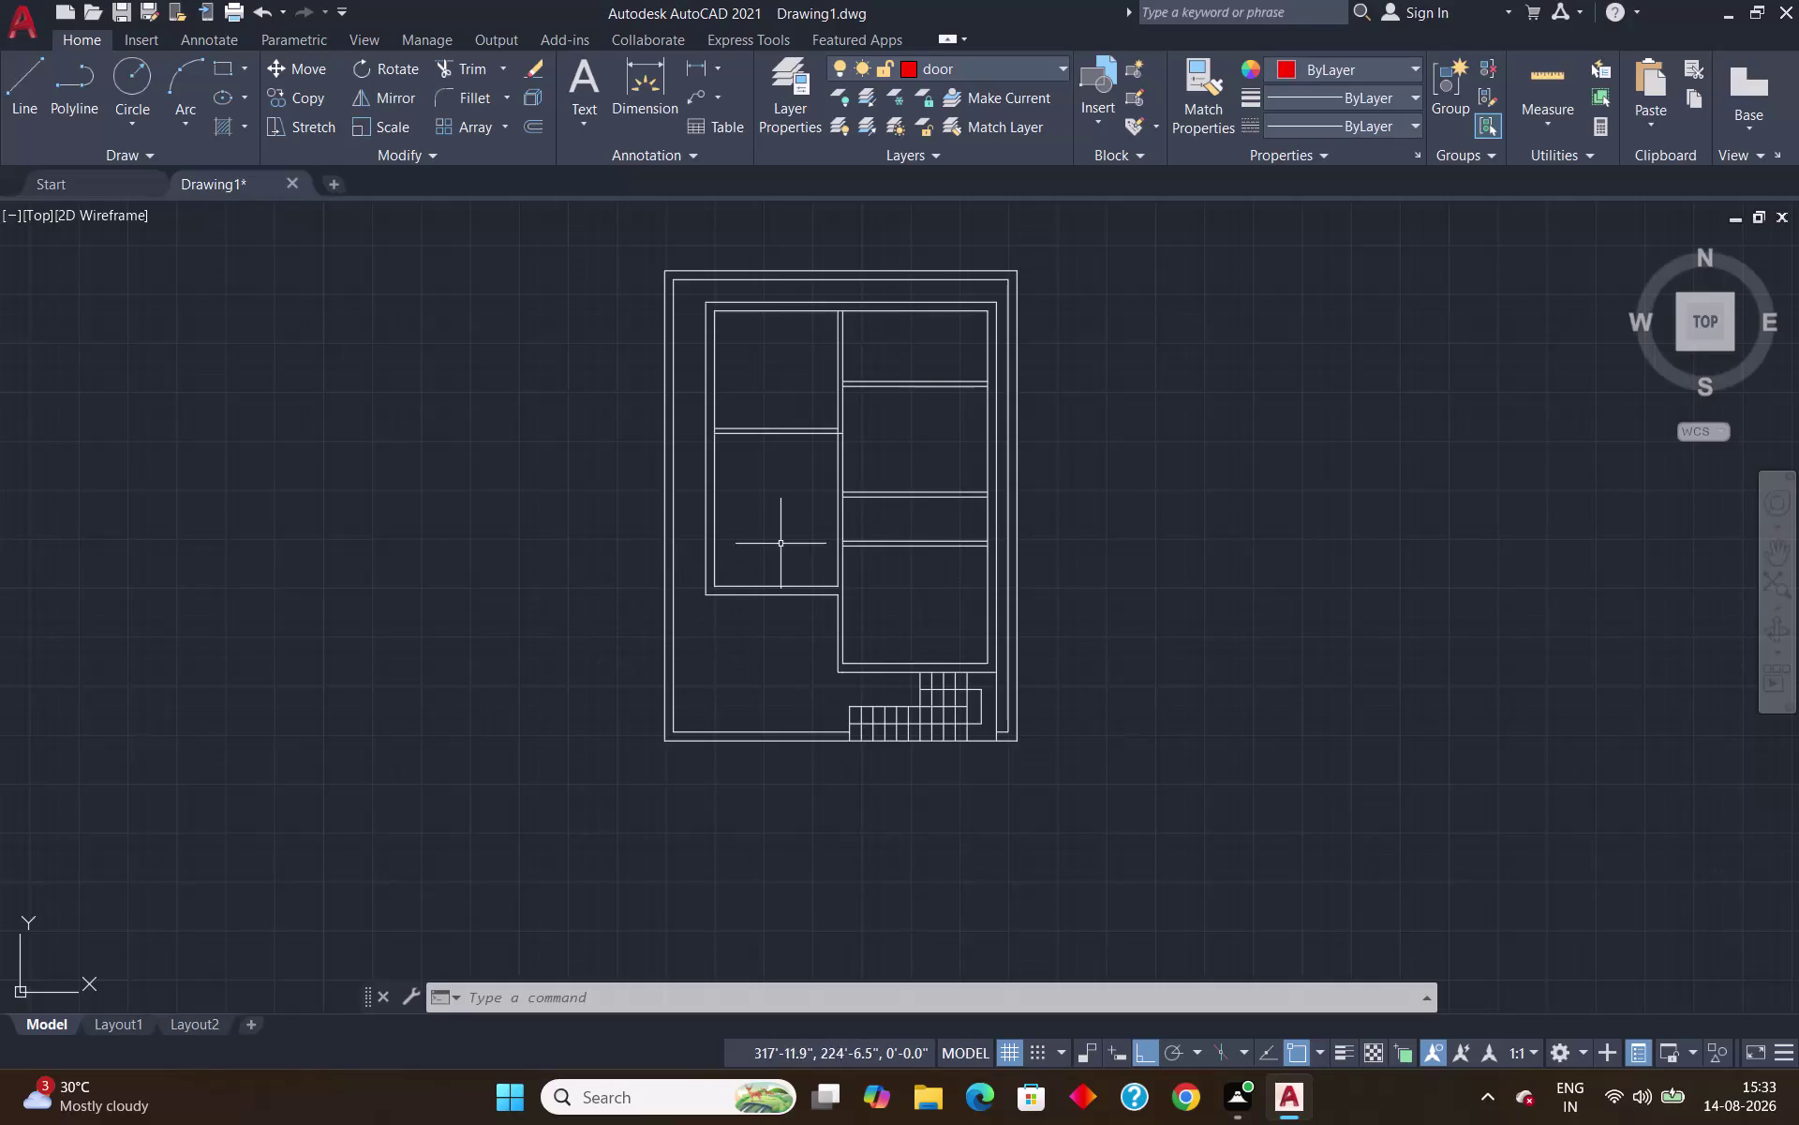
Pan the plan, cancel the mistyped DC command, and open Tool Palettes with TP.
middle_drag(792, 528, 849, 754)
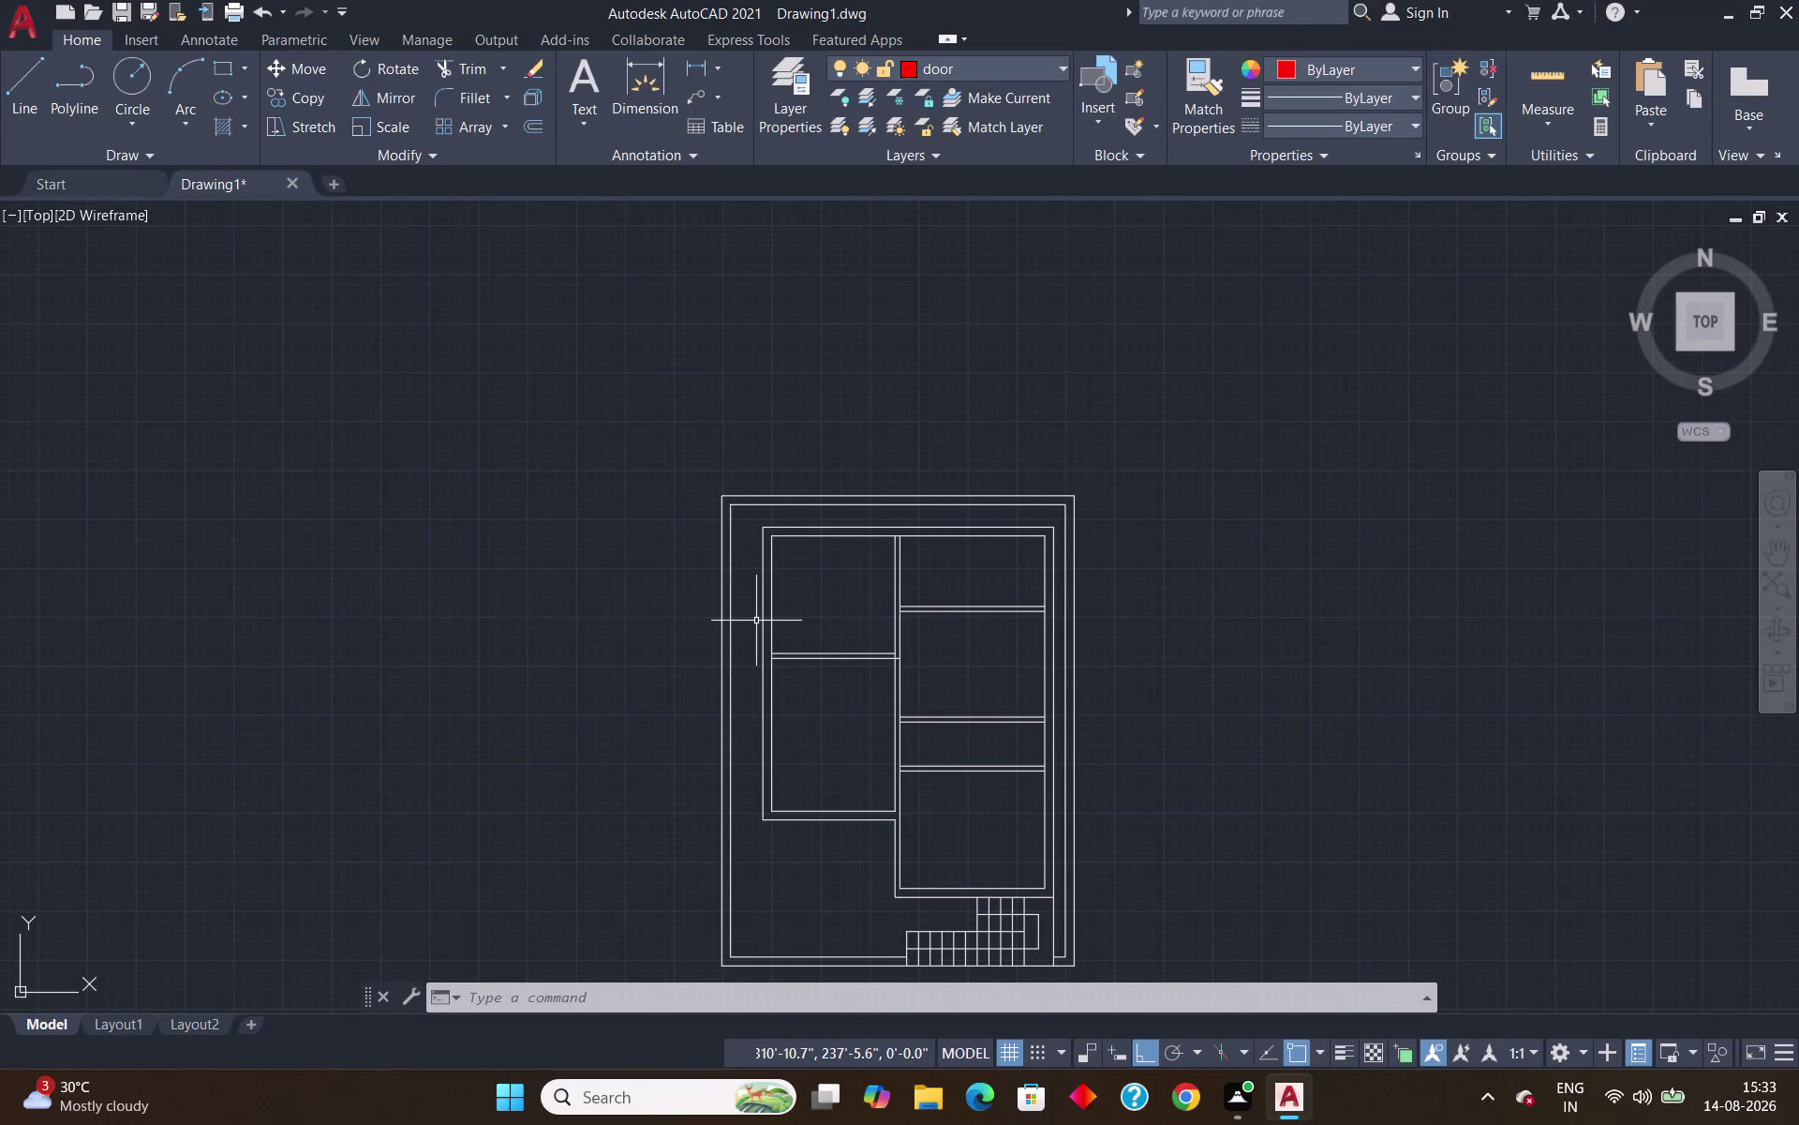
text(dc)
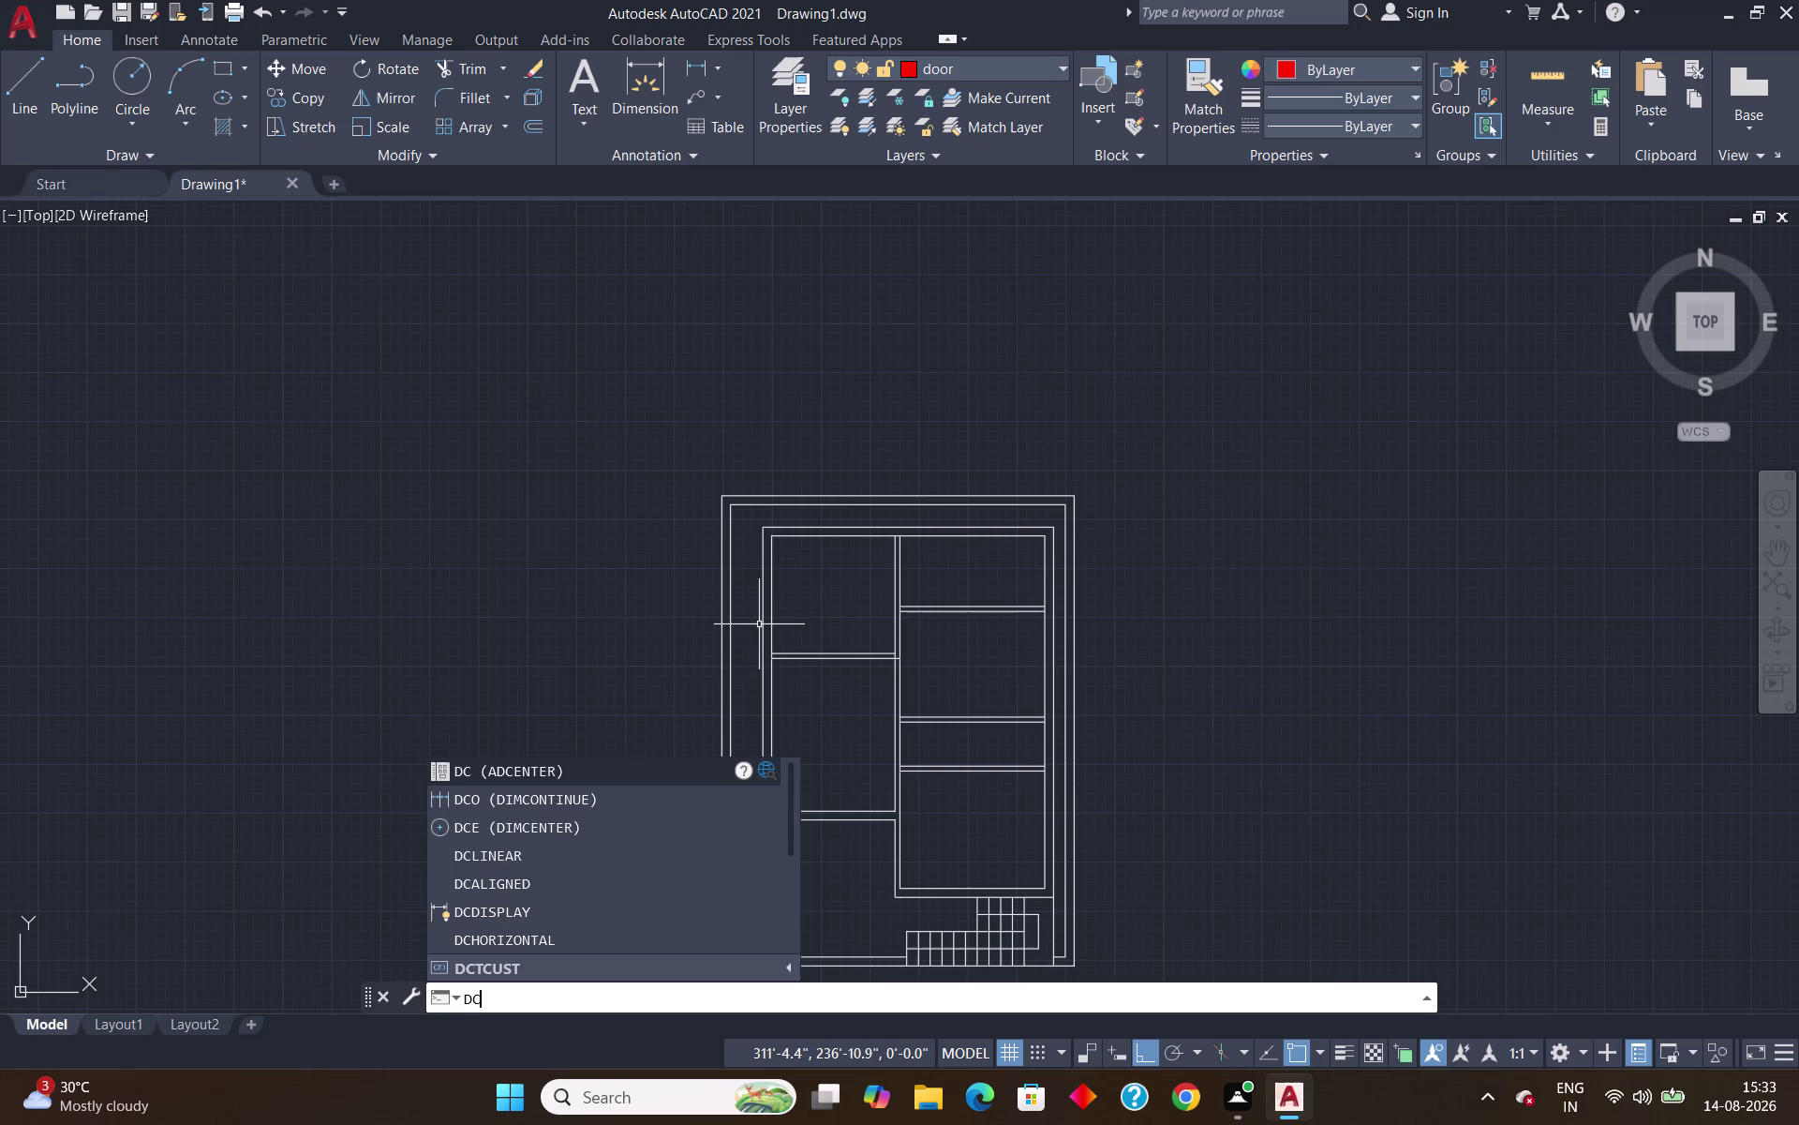
key(Escape)
key(Escape)
key(t)
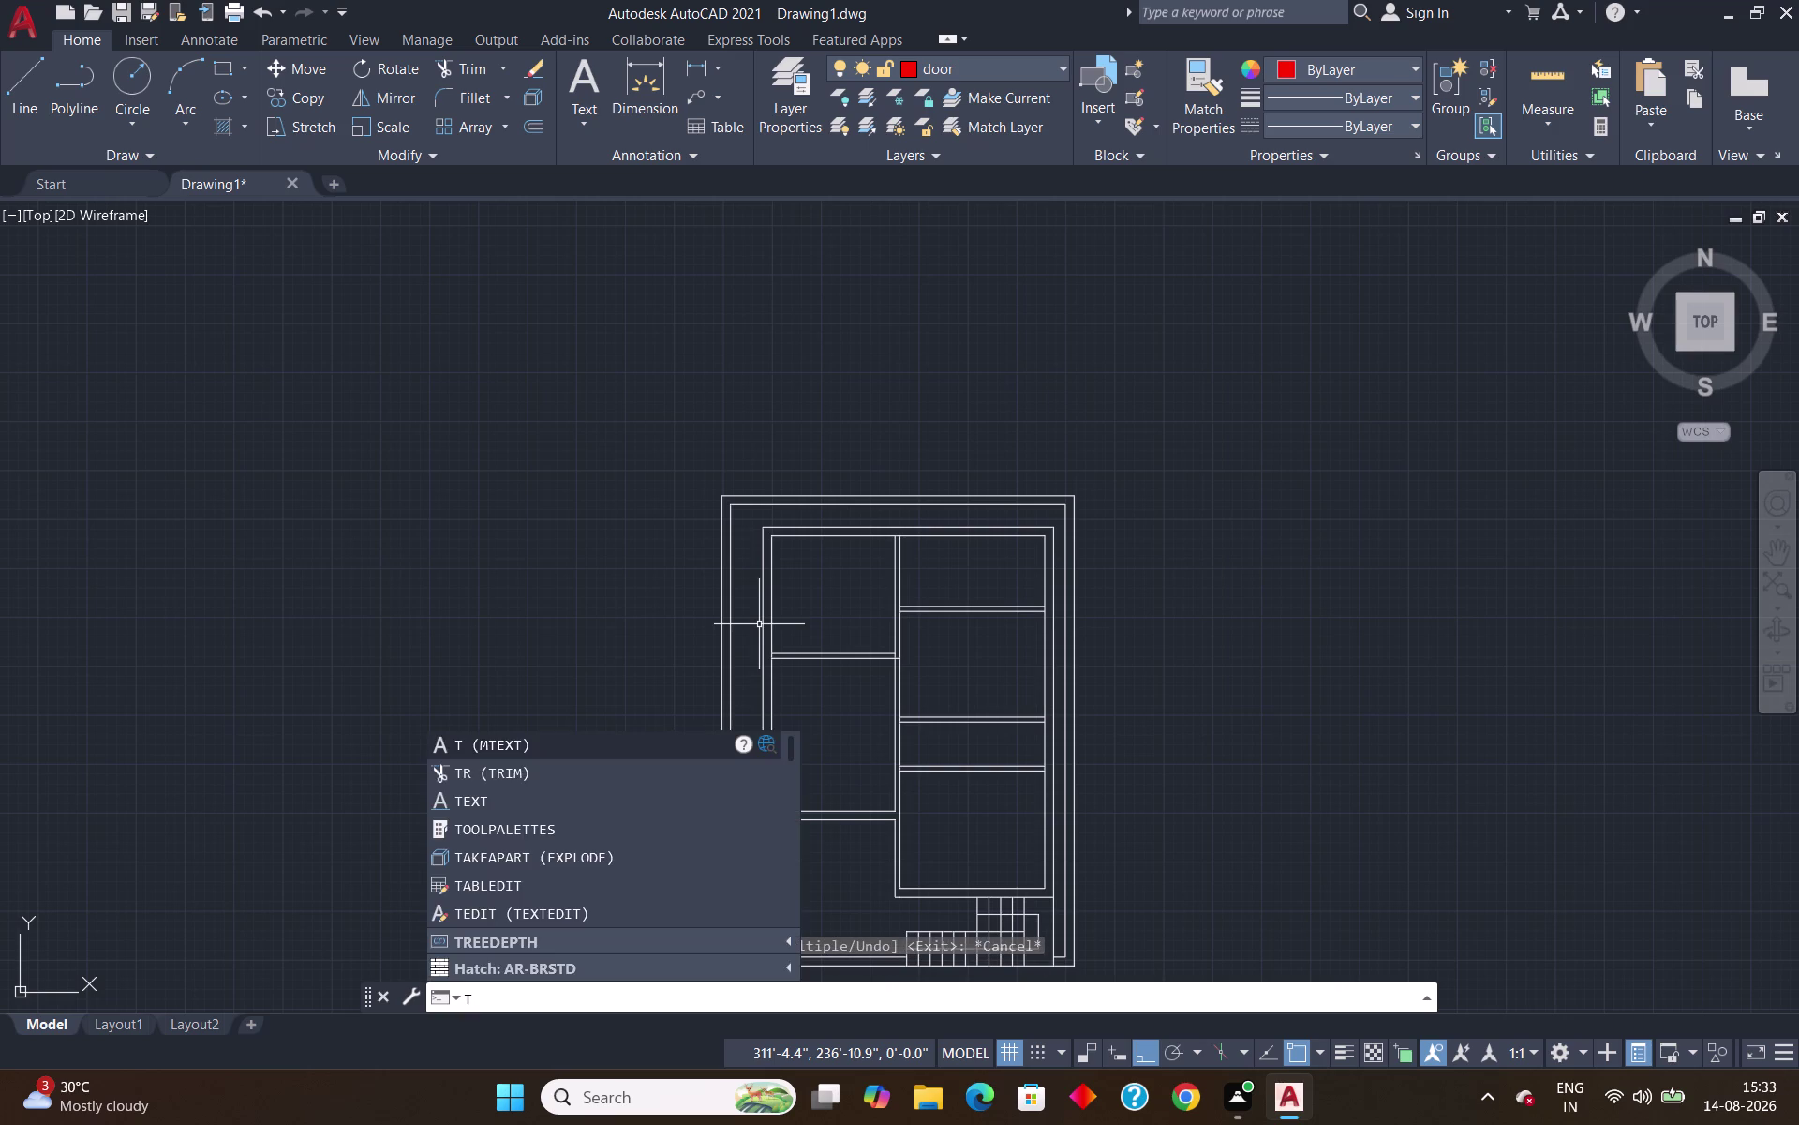
key(p)
key(Return)
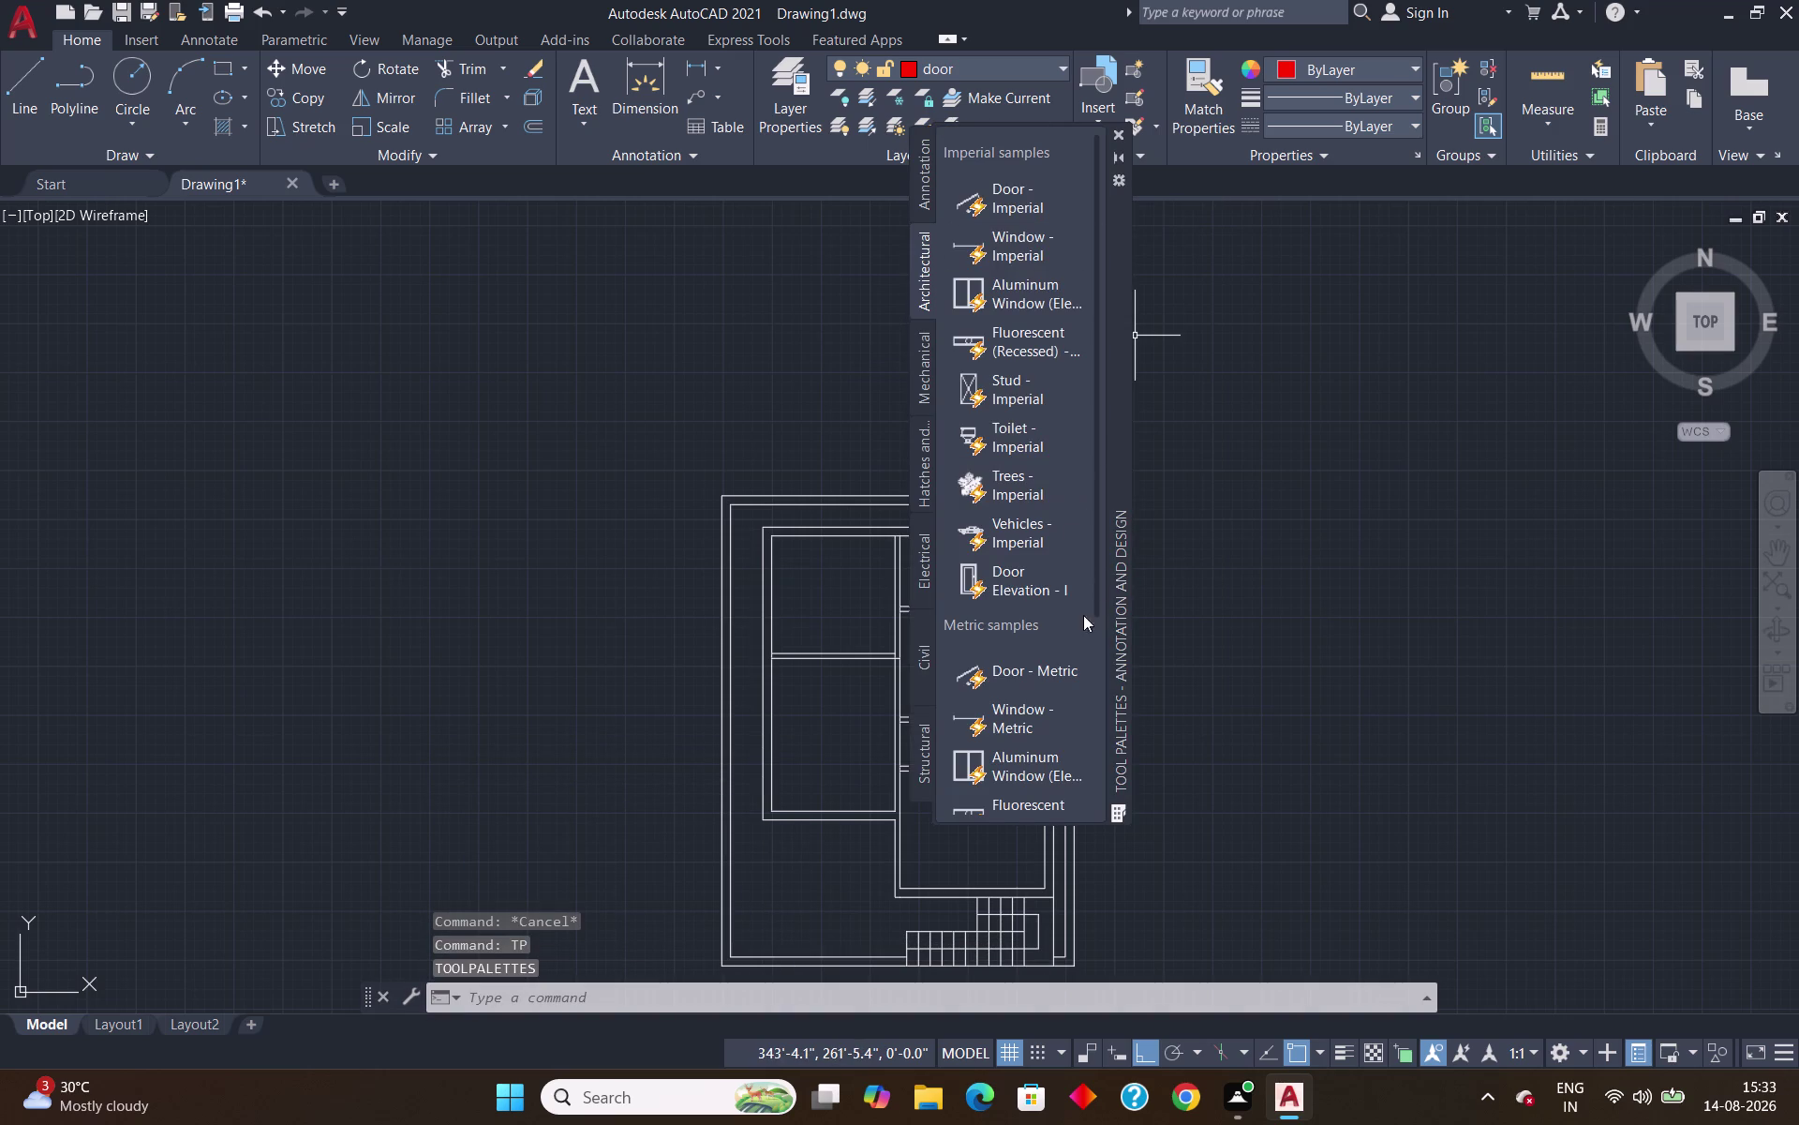
Insert the Door - Metric block from the Architectural palette beside the house plan.
click(1061, 675)
click(284, 449)
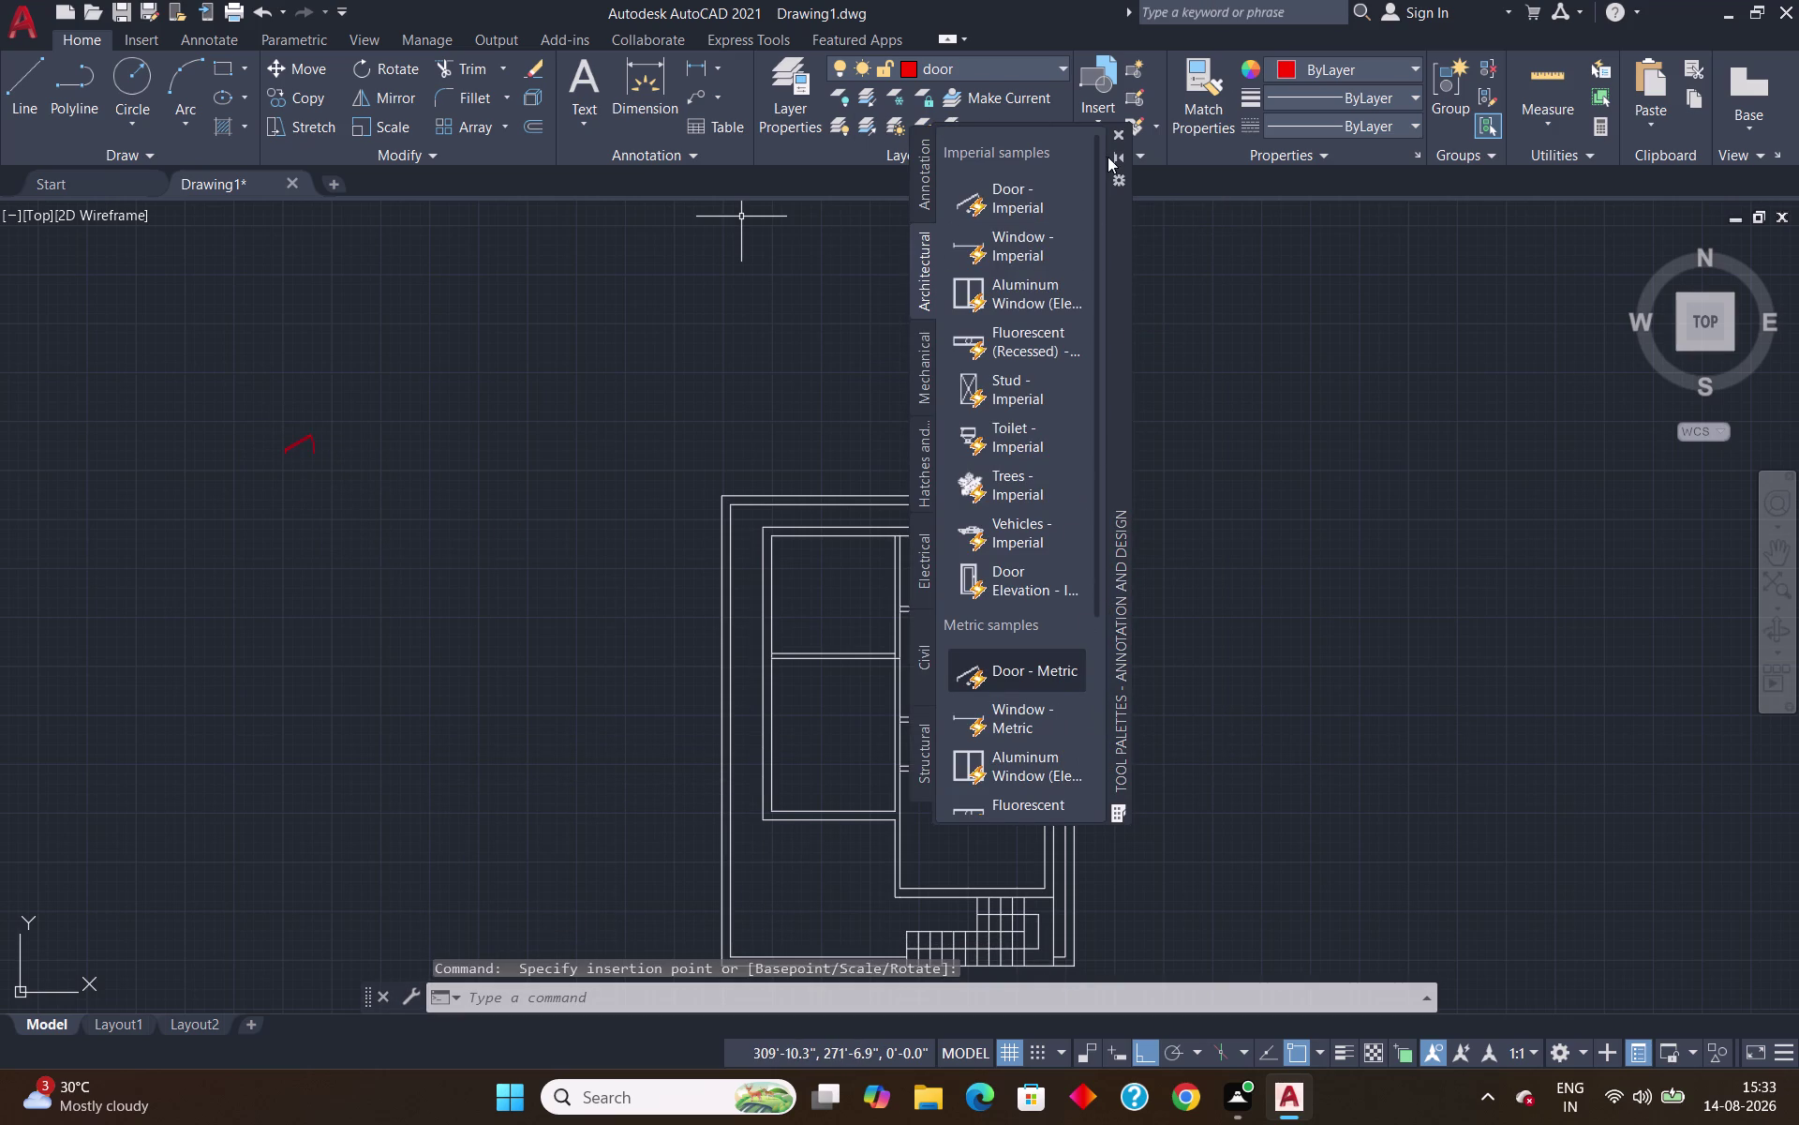
click(1120, 134)
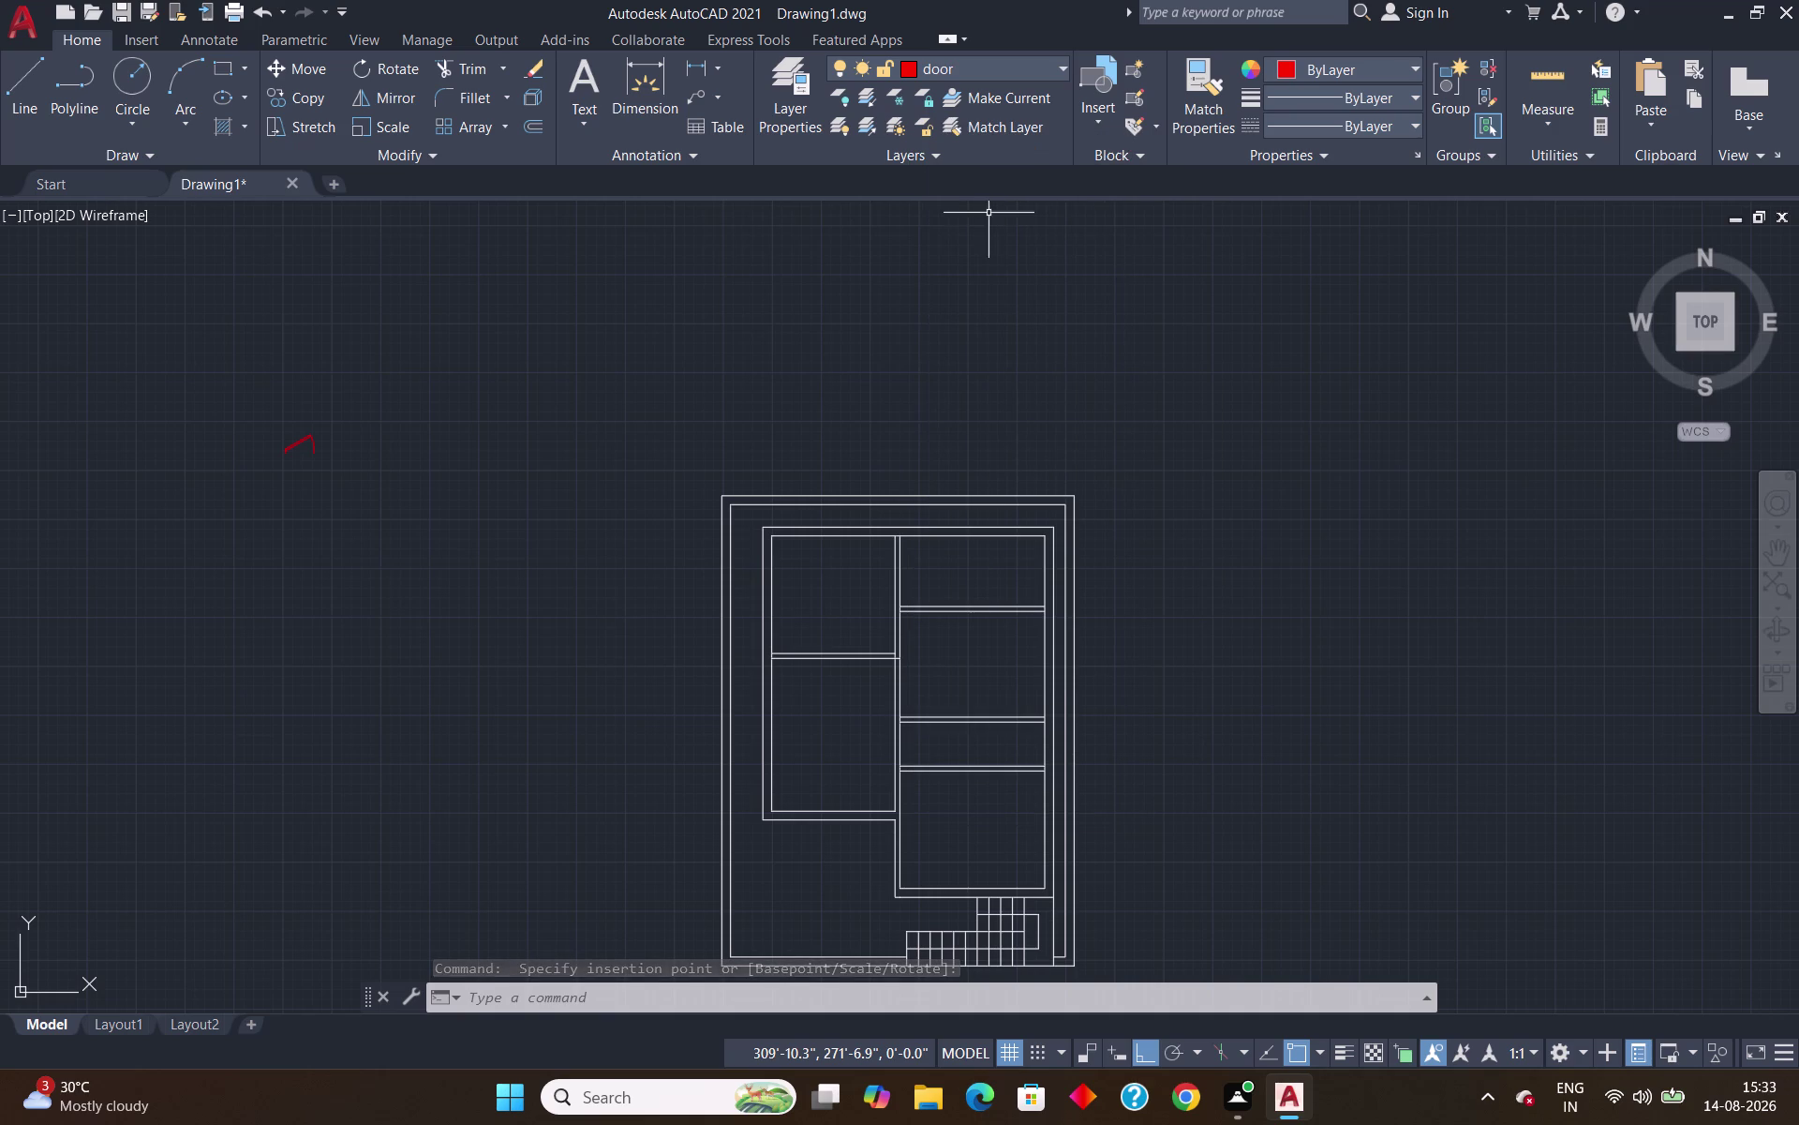
scroll(up, 3)
click(271, 477)
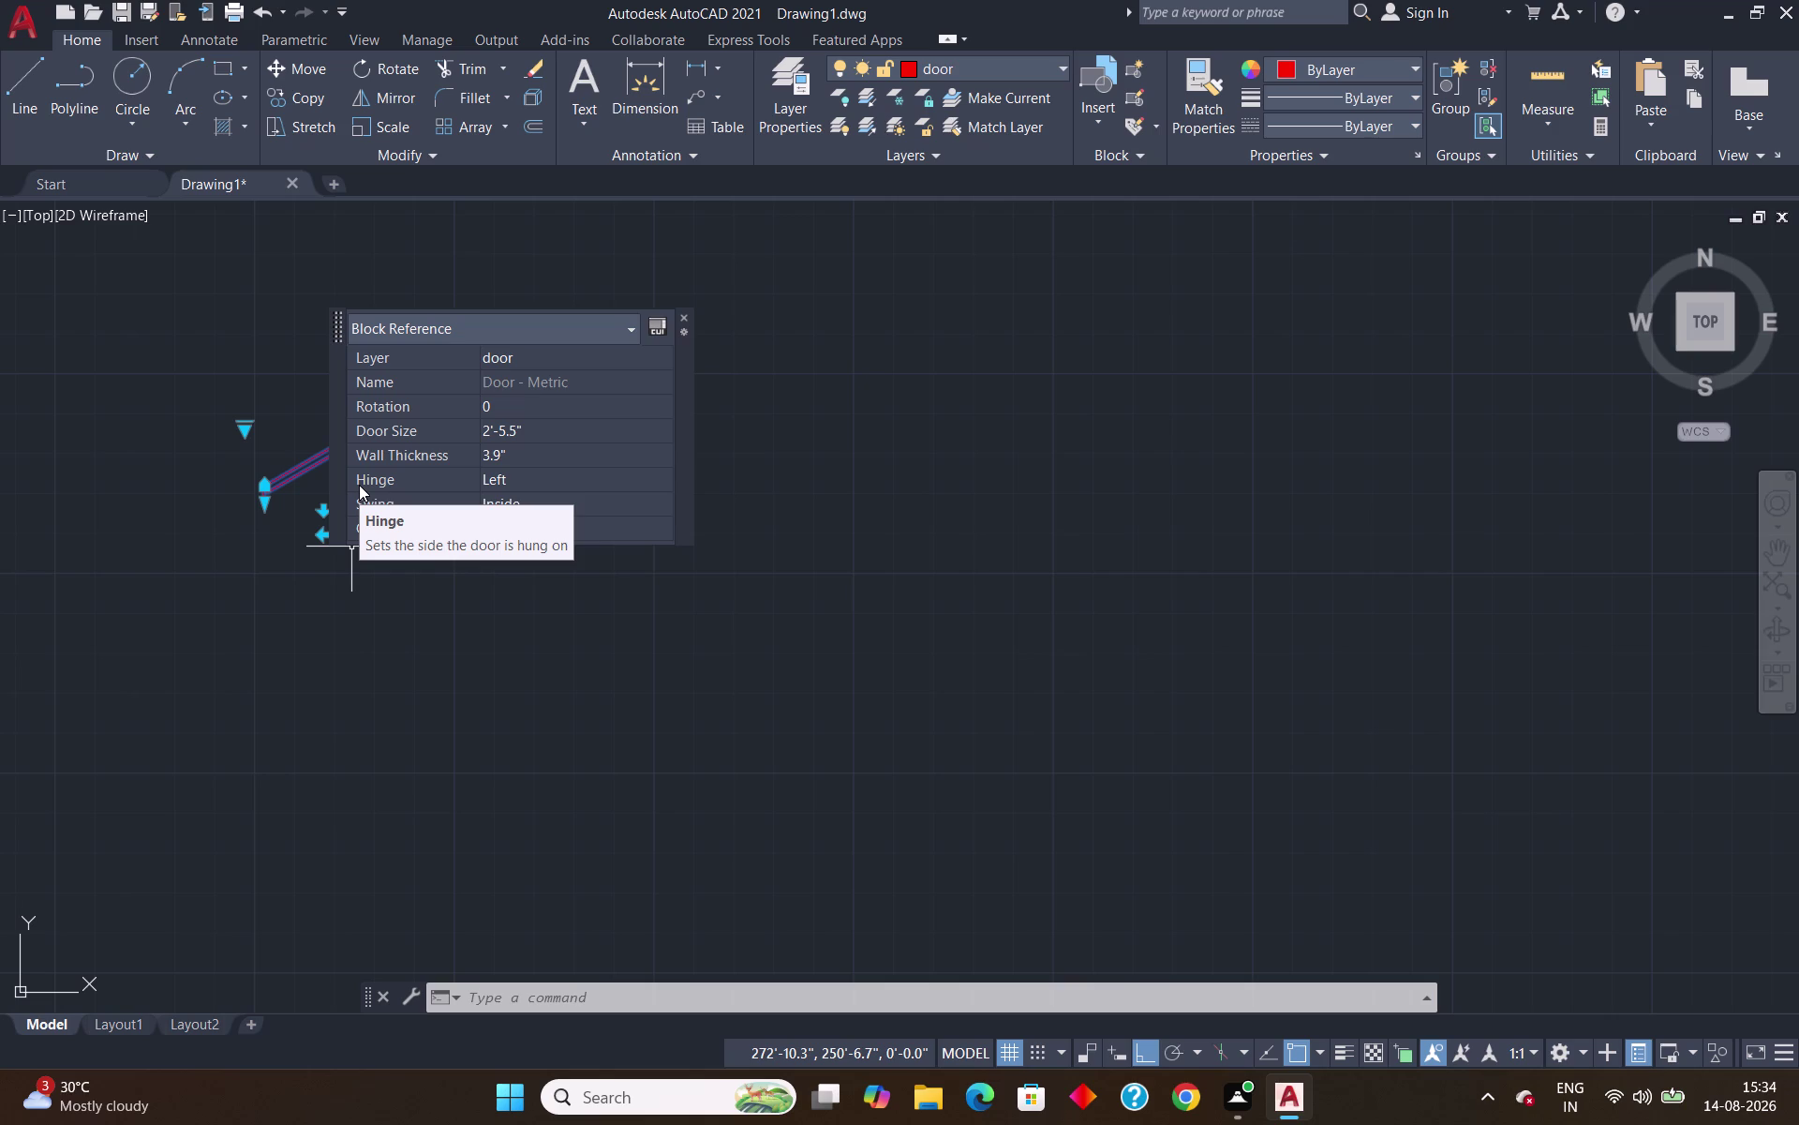
Set the door block's opening angle to 45° with its grip, then deselect it.
click(244, 428)
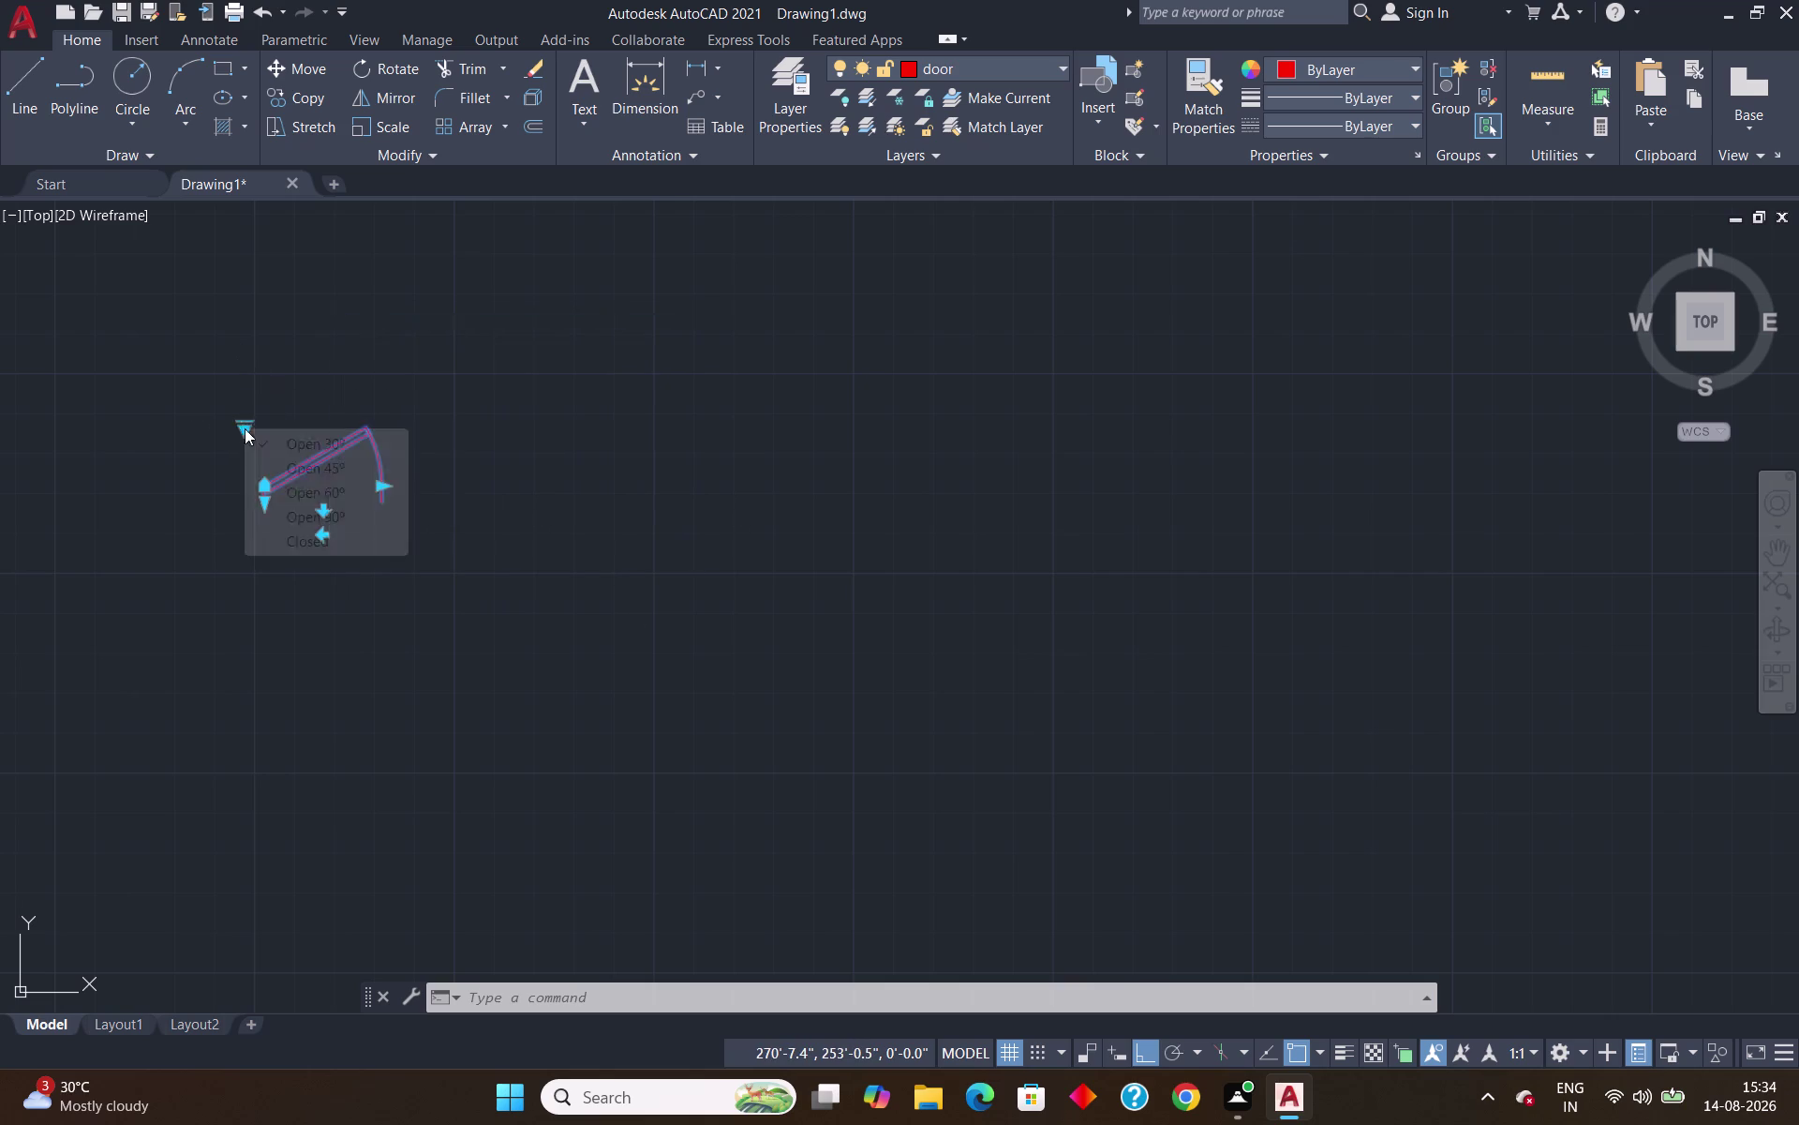
click(328, 469)
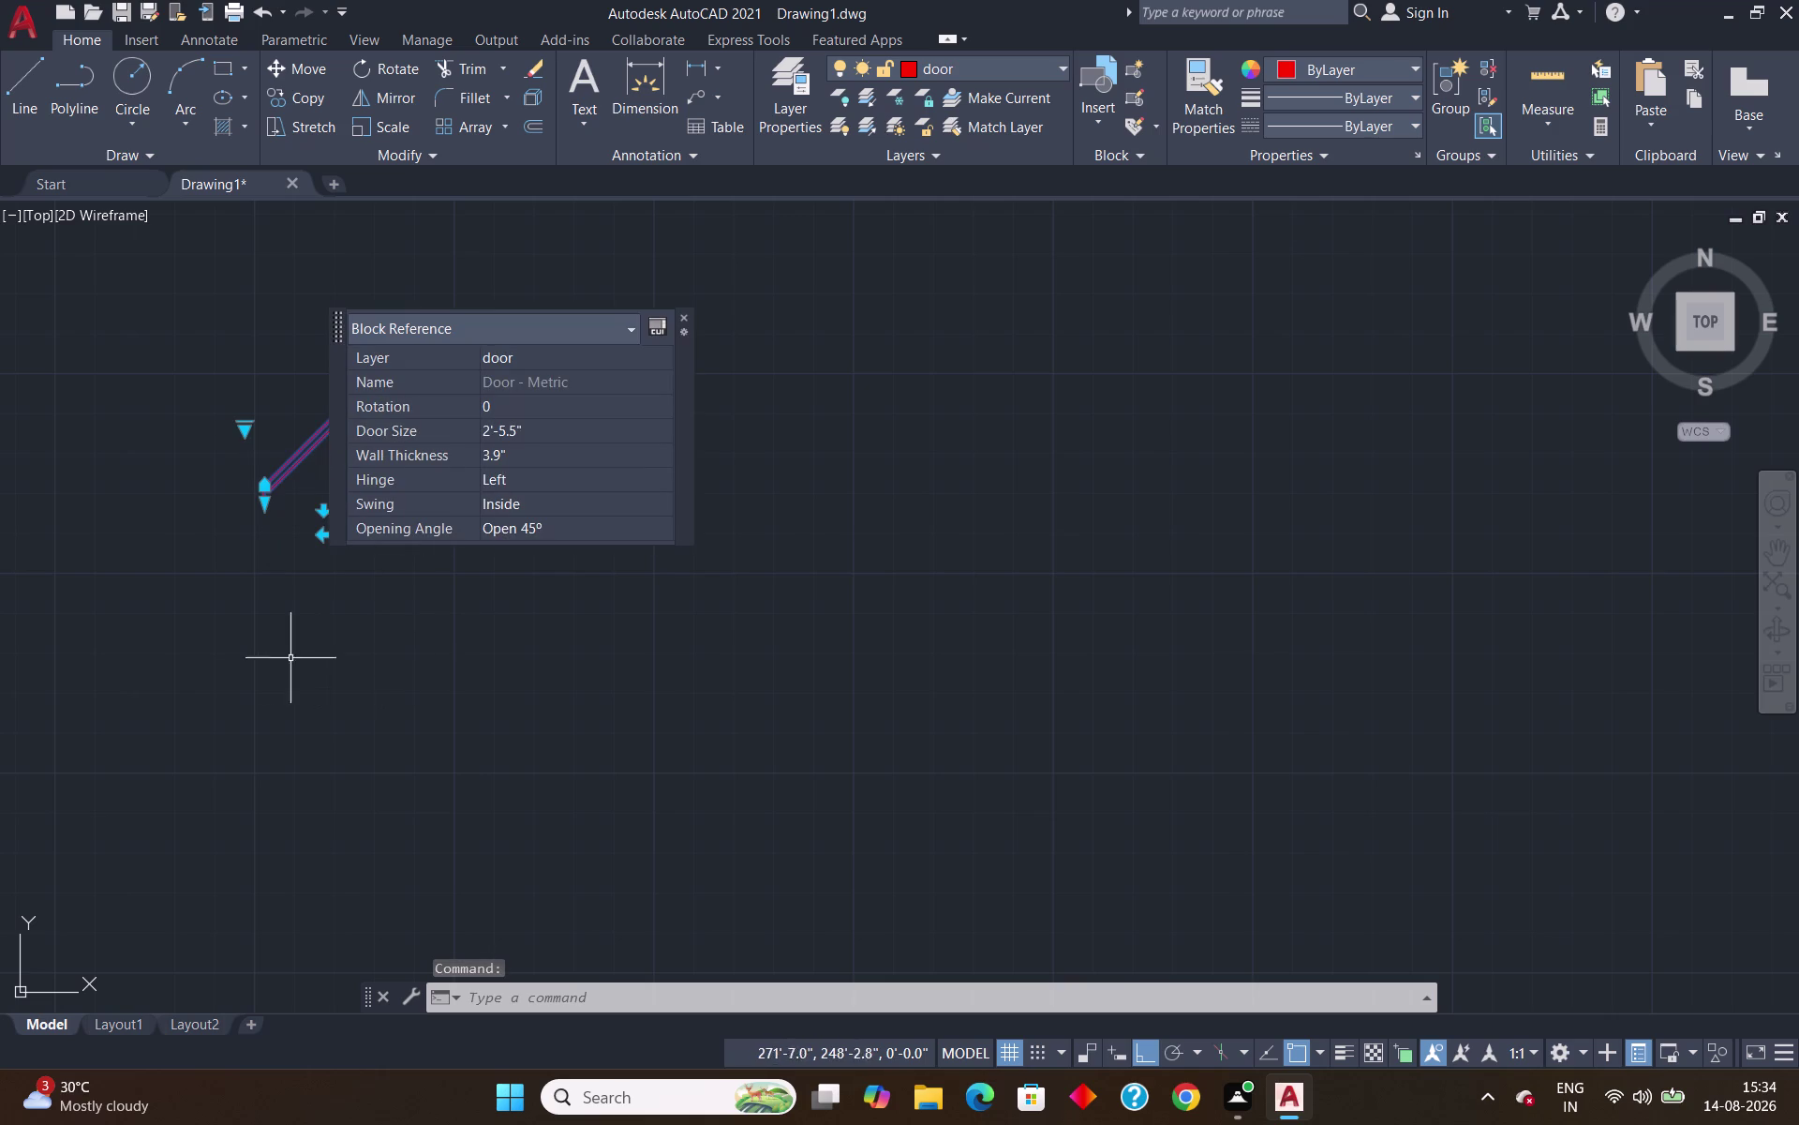
click(686, 314)
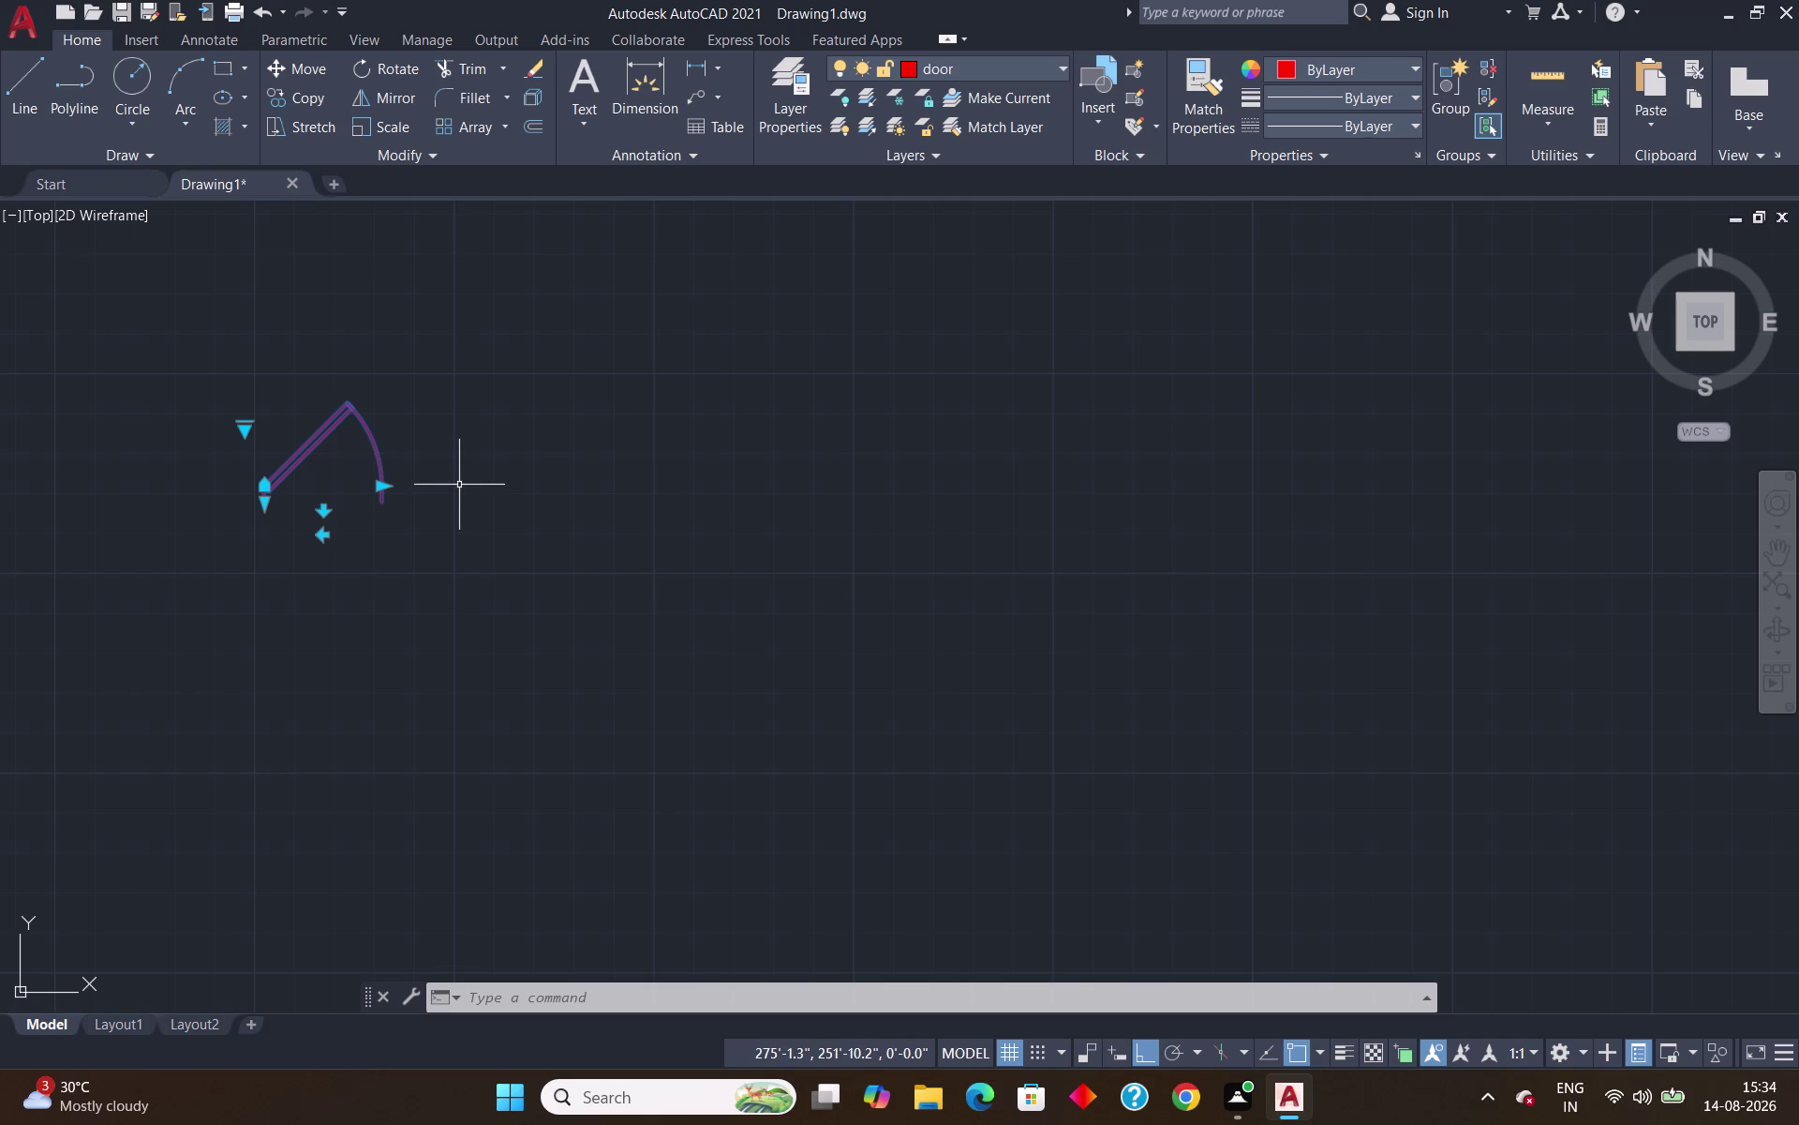
key(Escape)
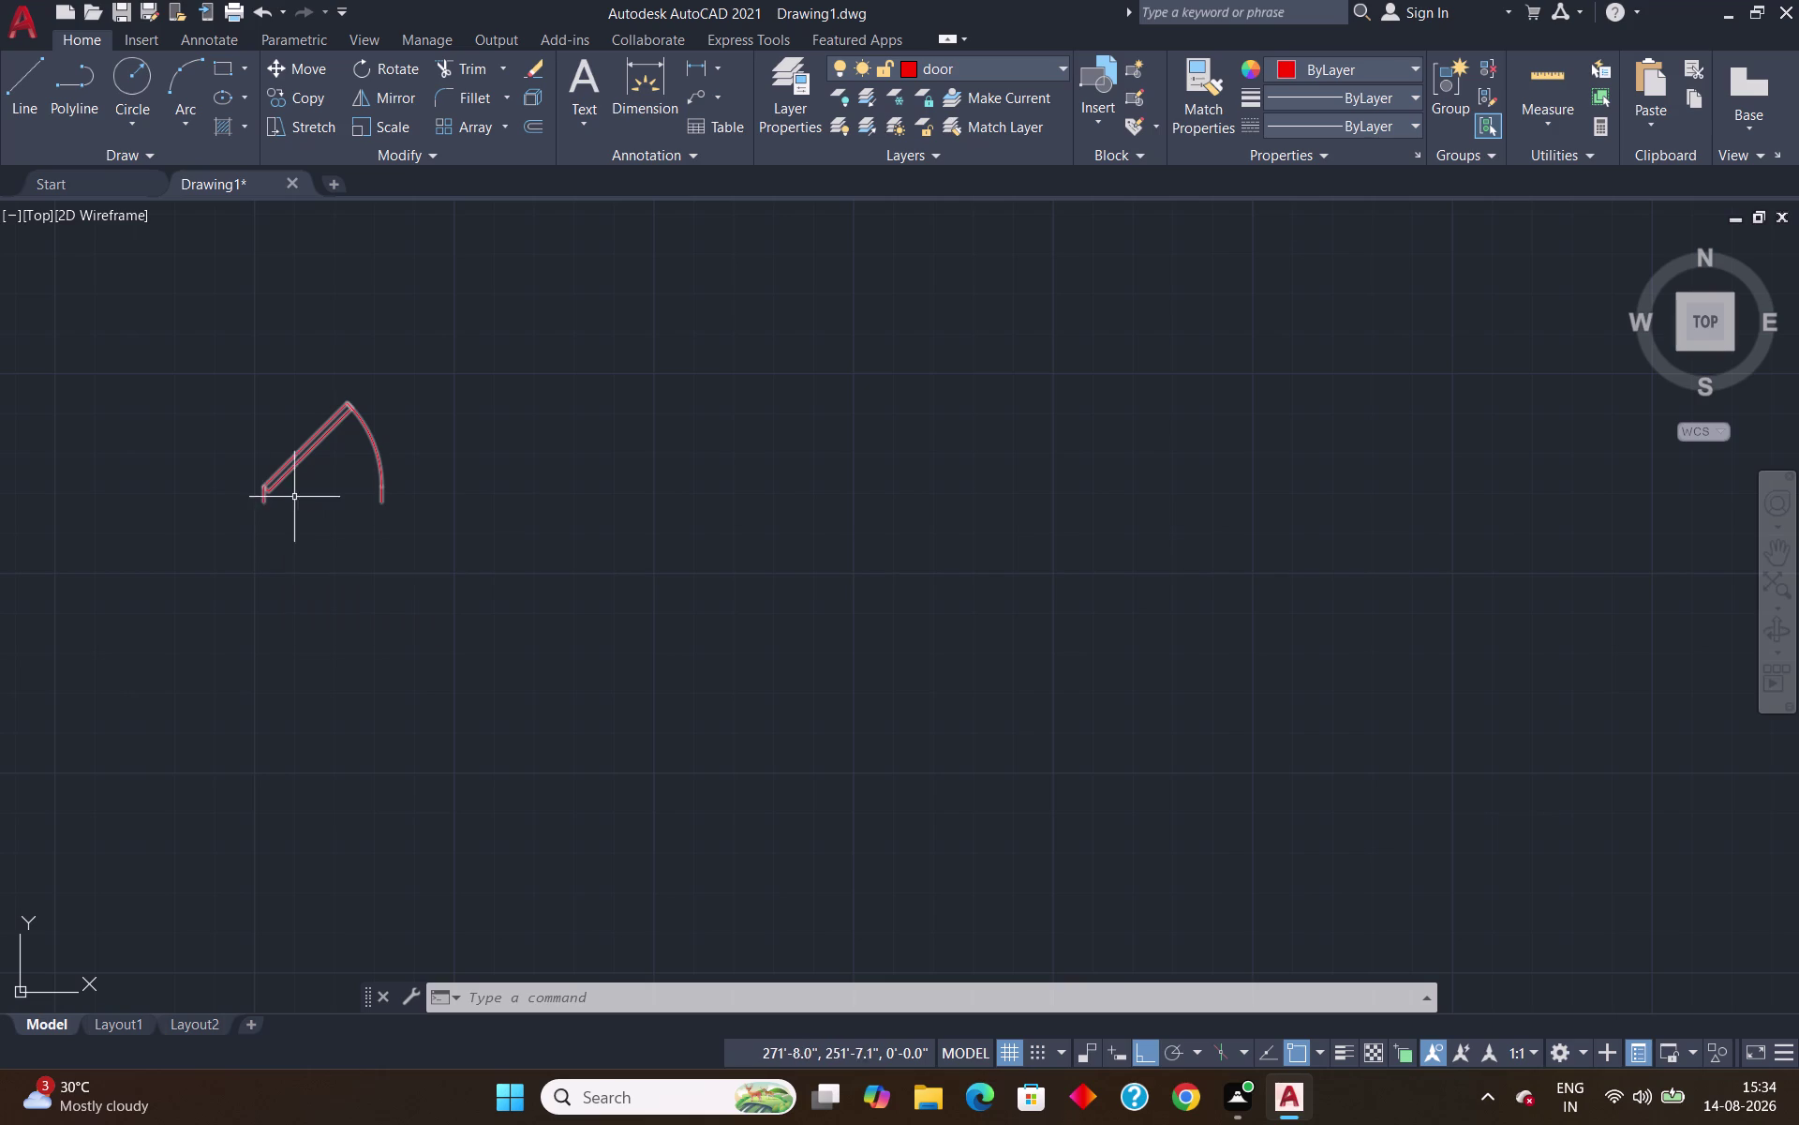
scroll(down, 3)
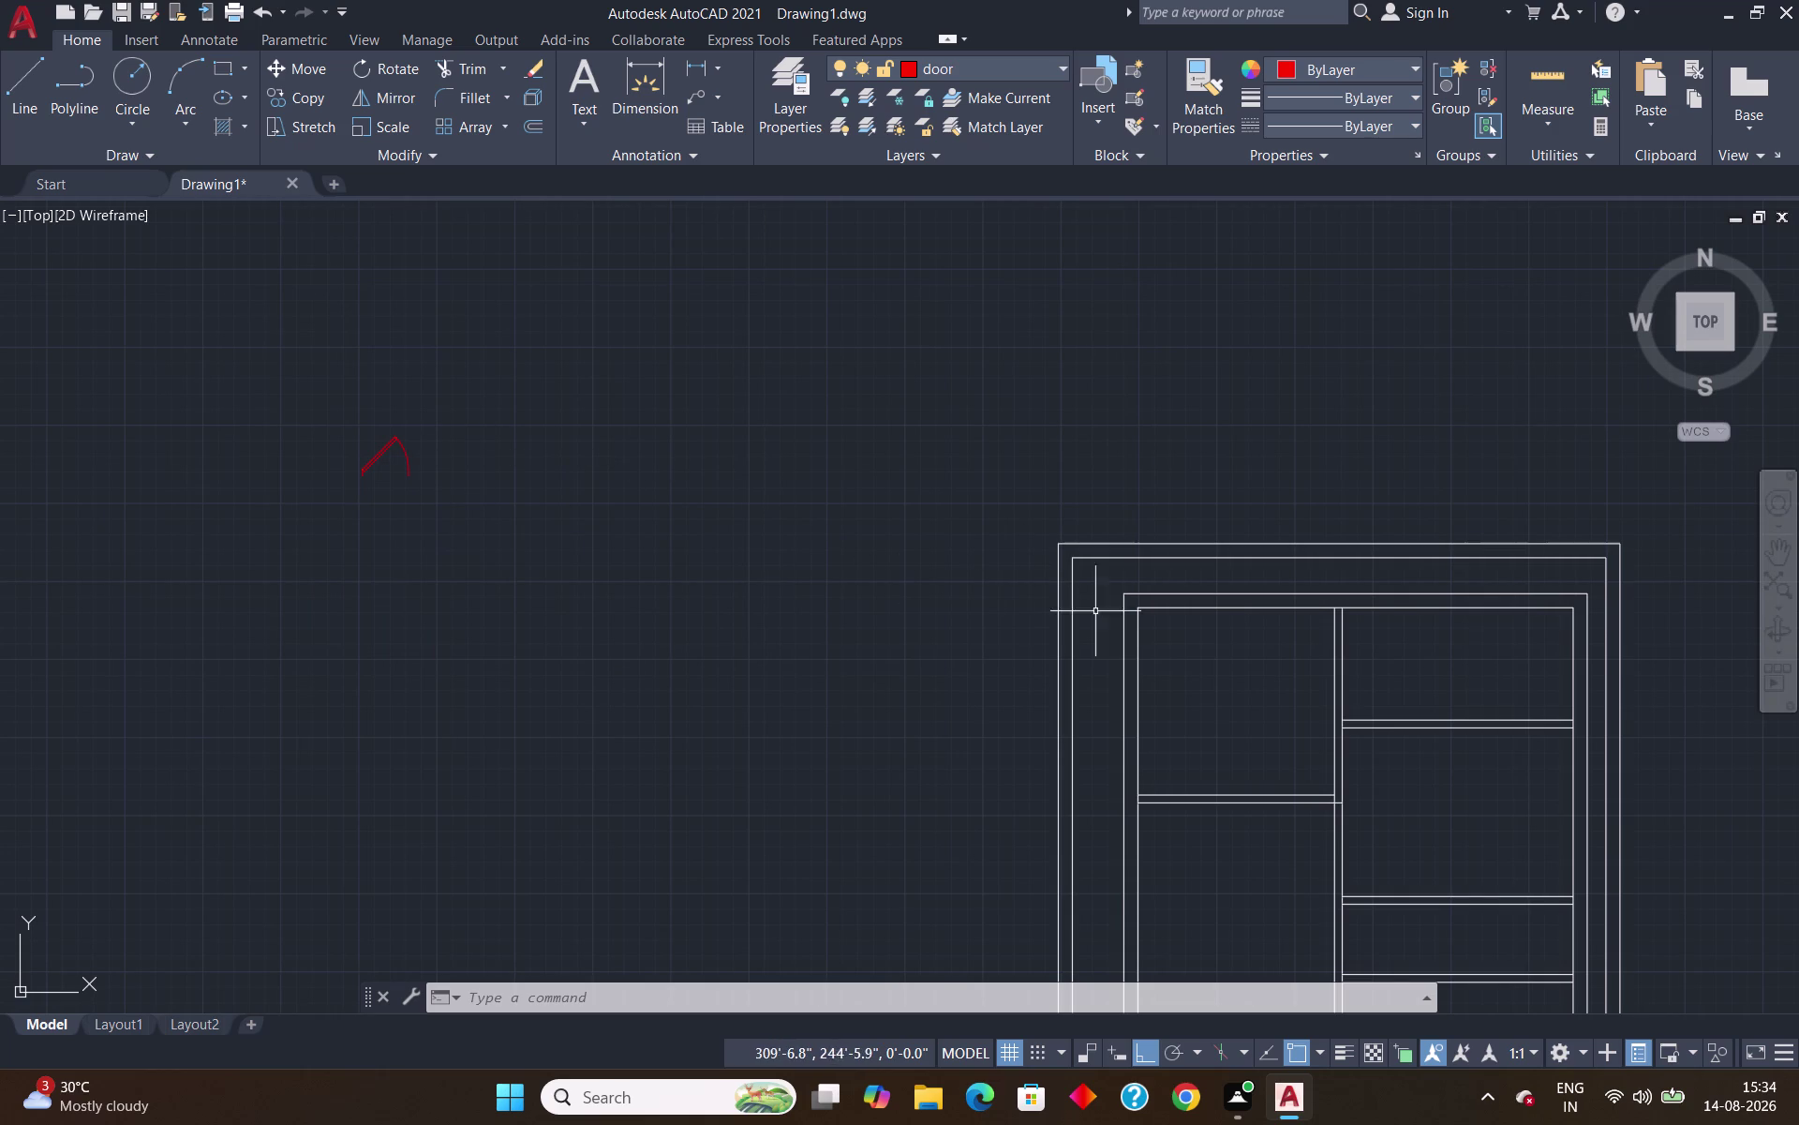
Zoom to the plan's top-left wall corner and try starting a line there.
scroll(down, 3)
middle_drag(1304, 628, 809, 650)
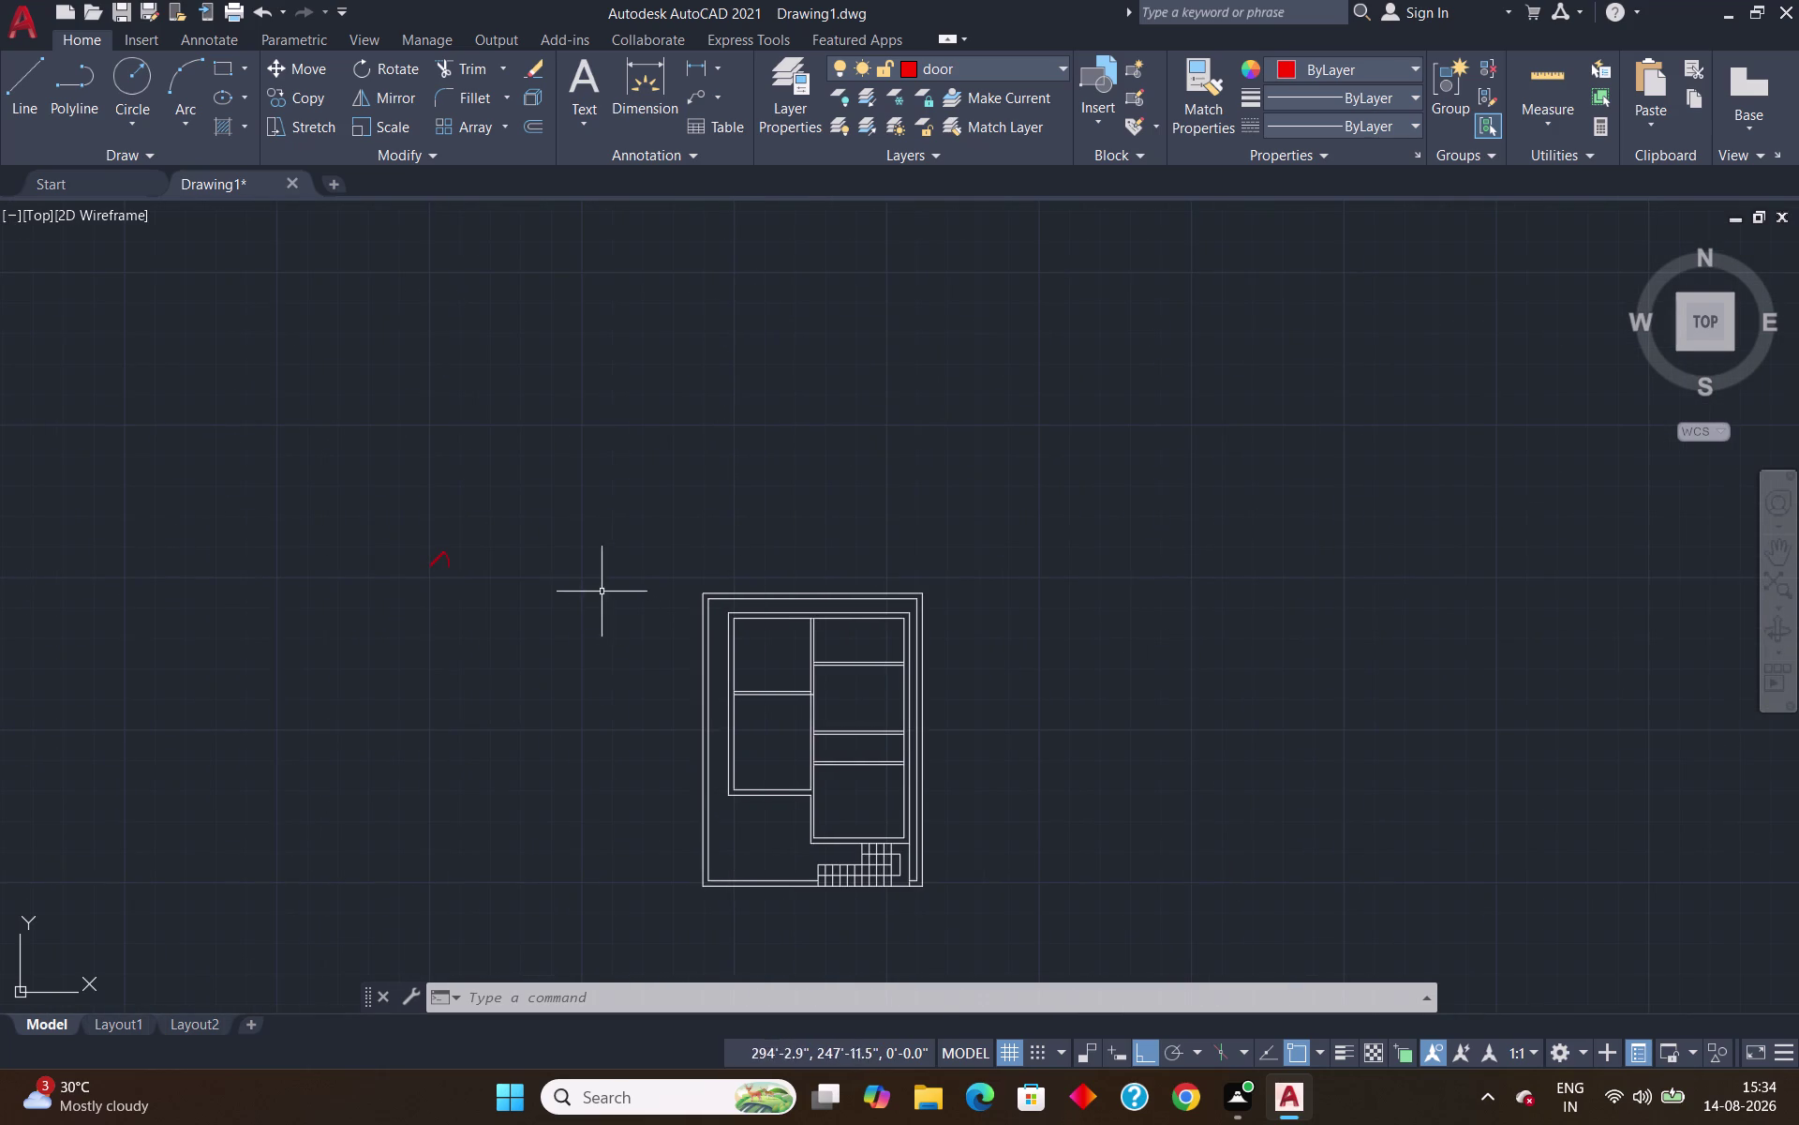
scroll(up, 3)
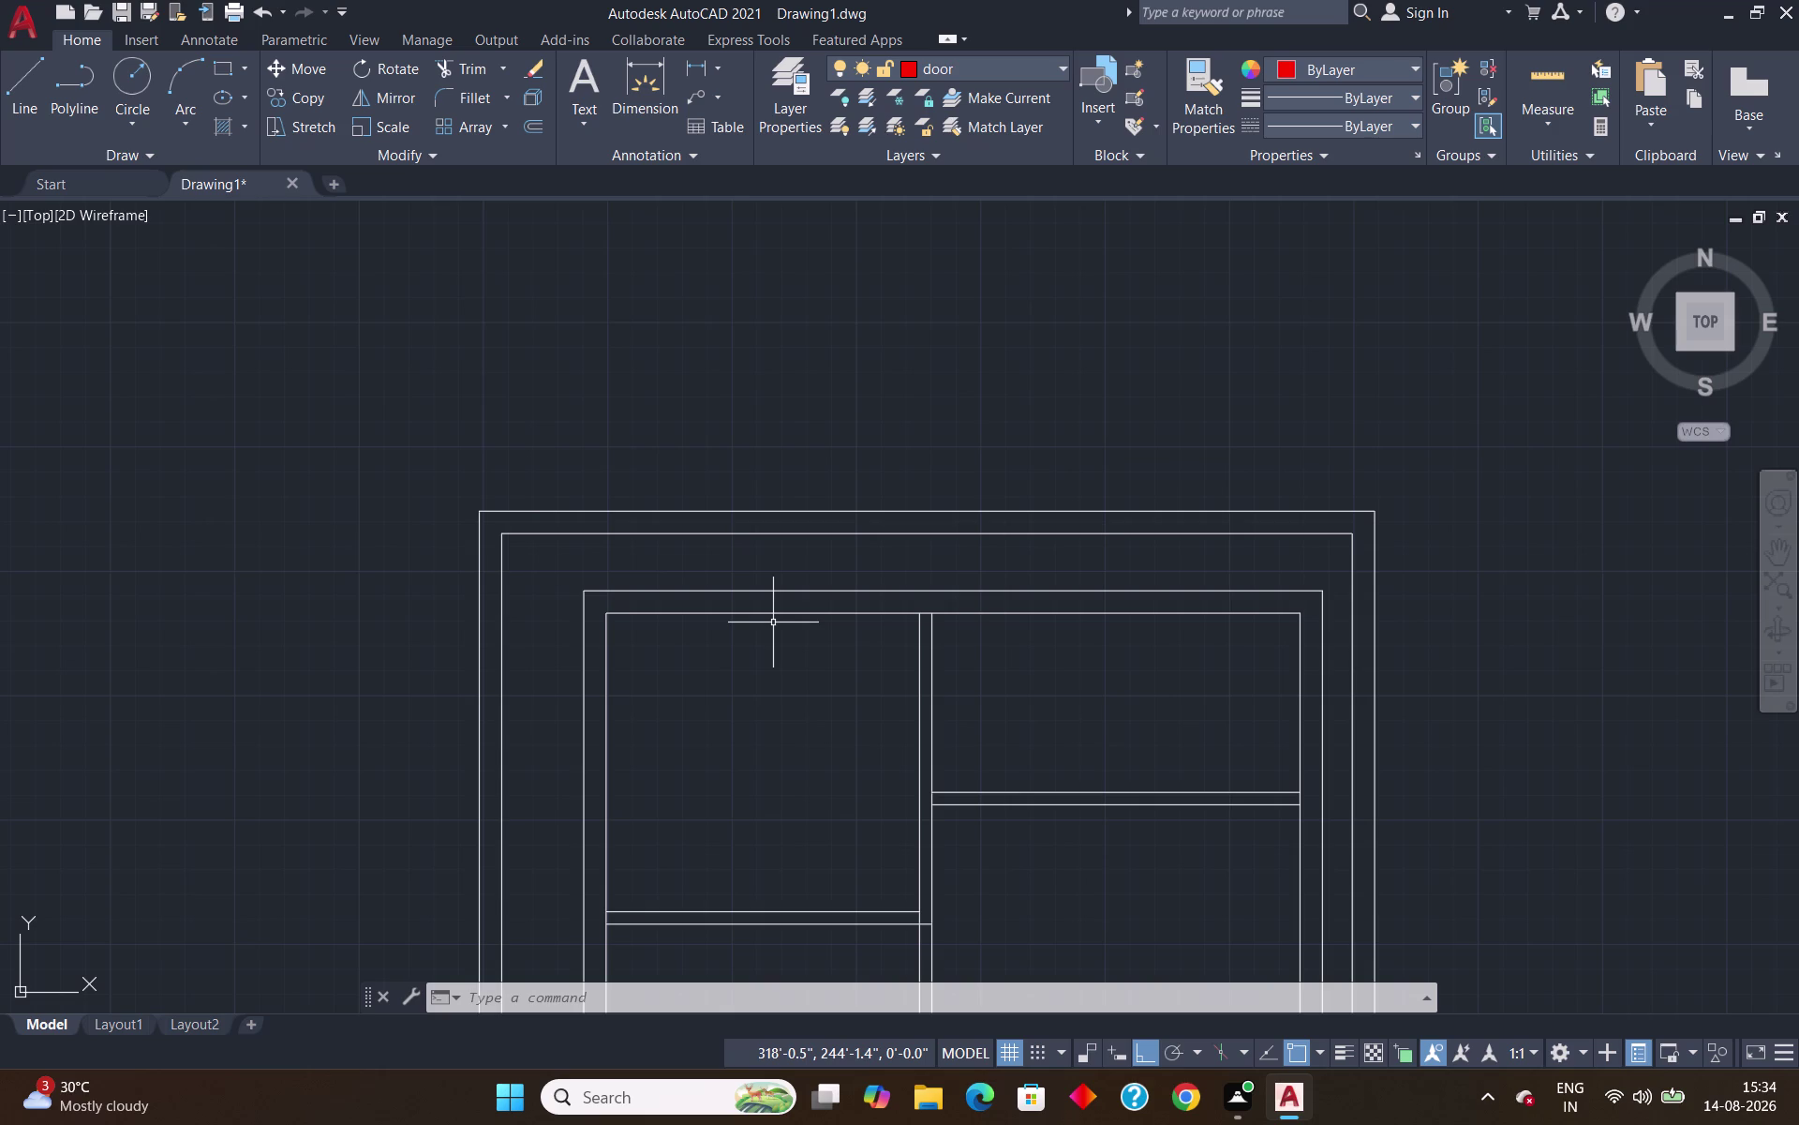
key(l)
key(Return)
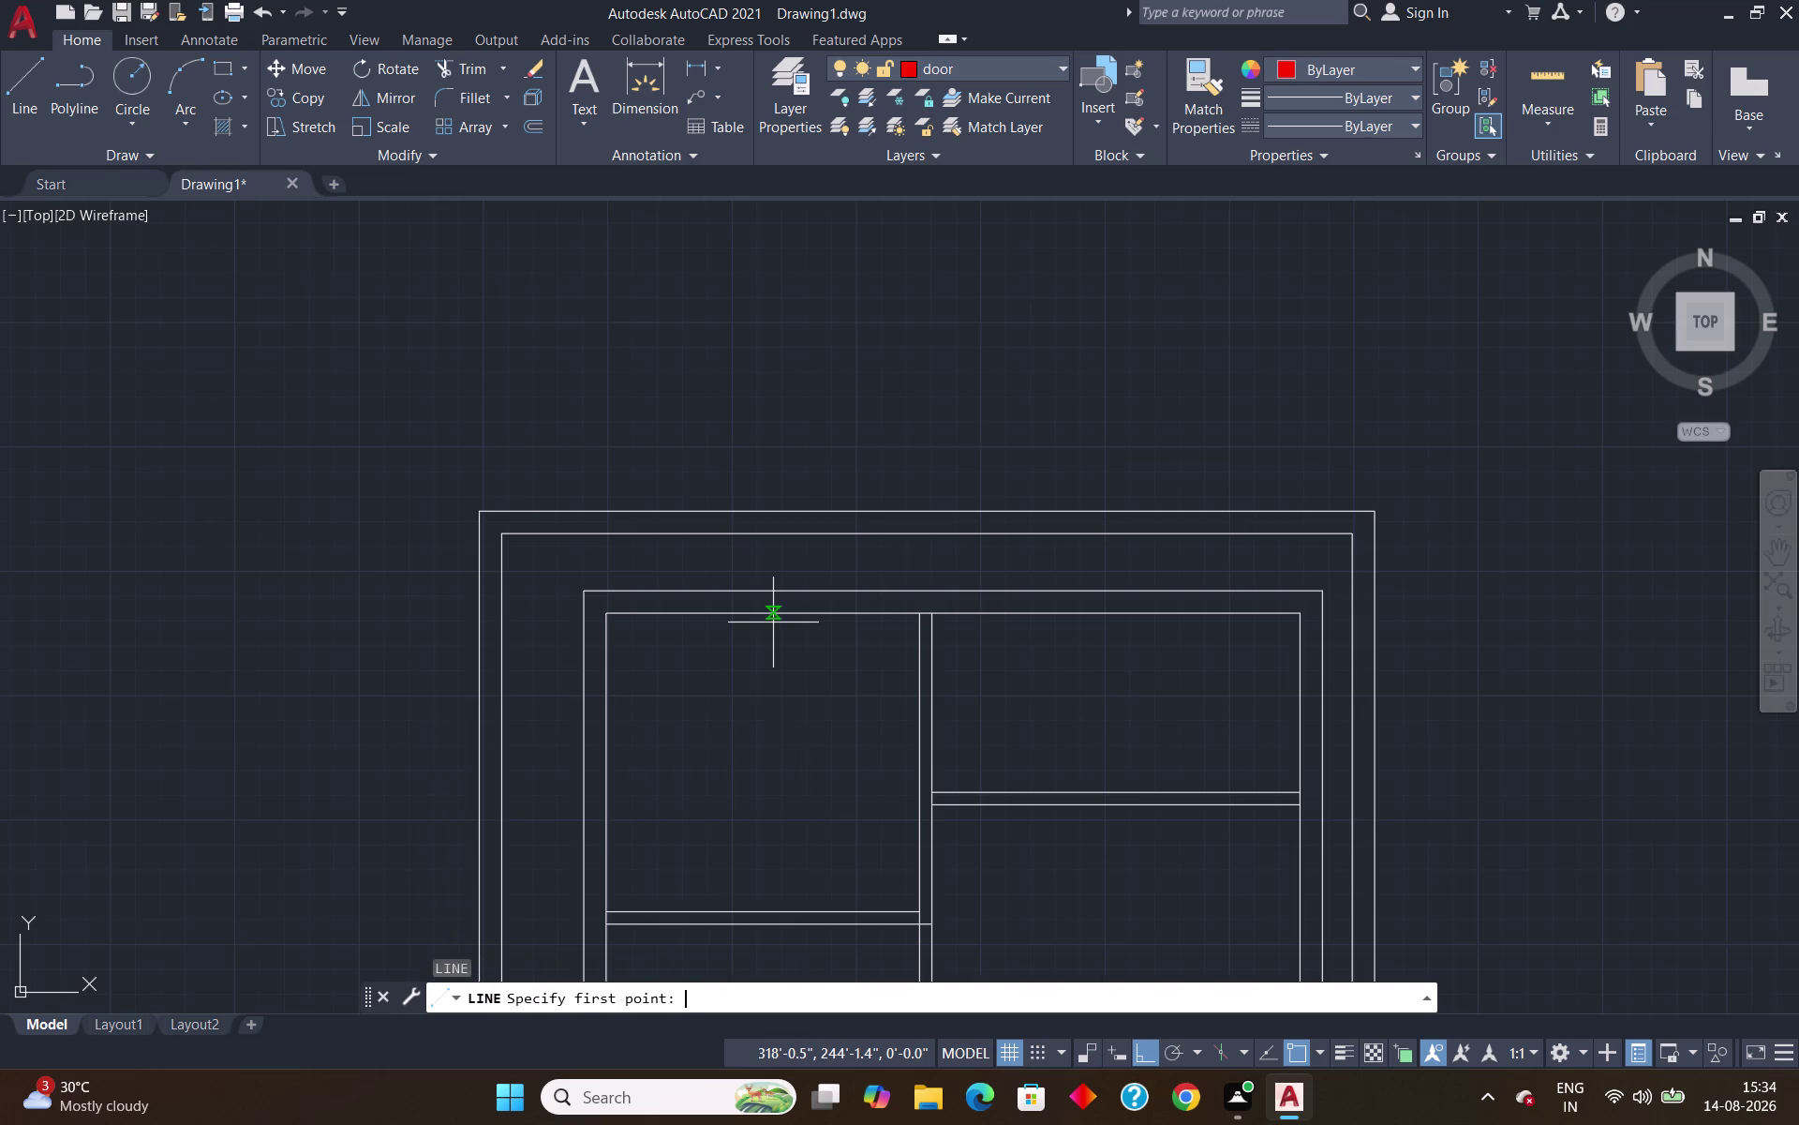
scroll(up, 3)
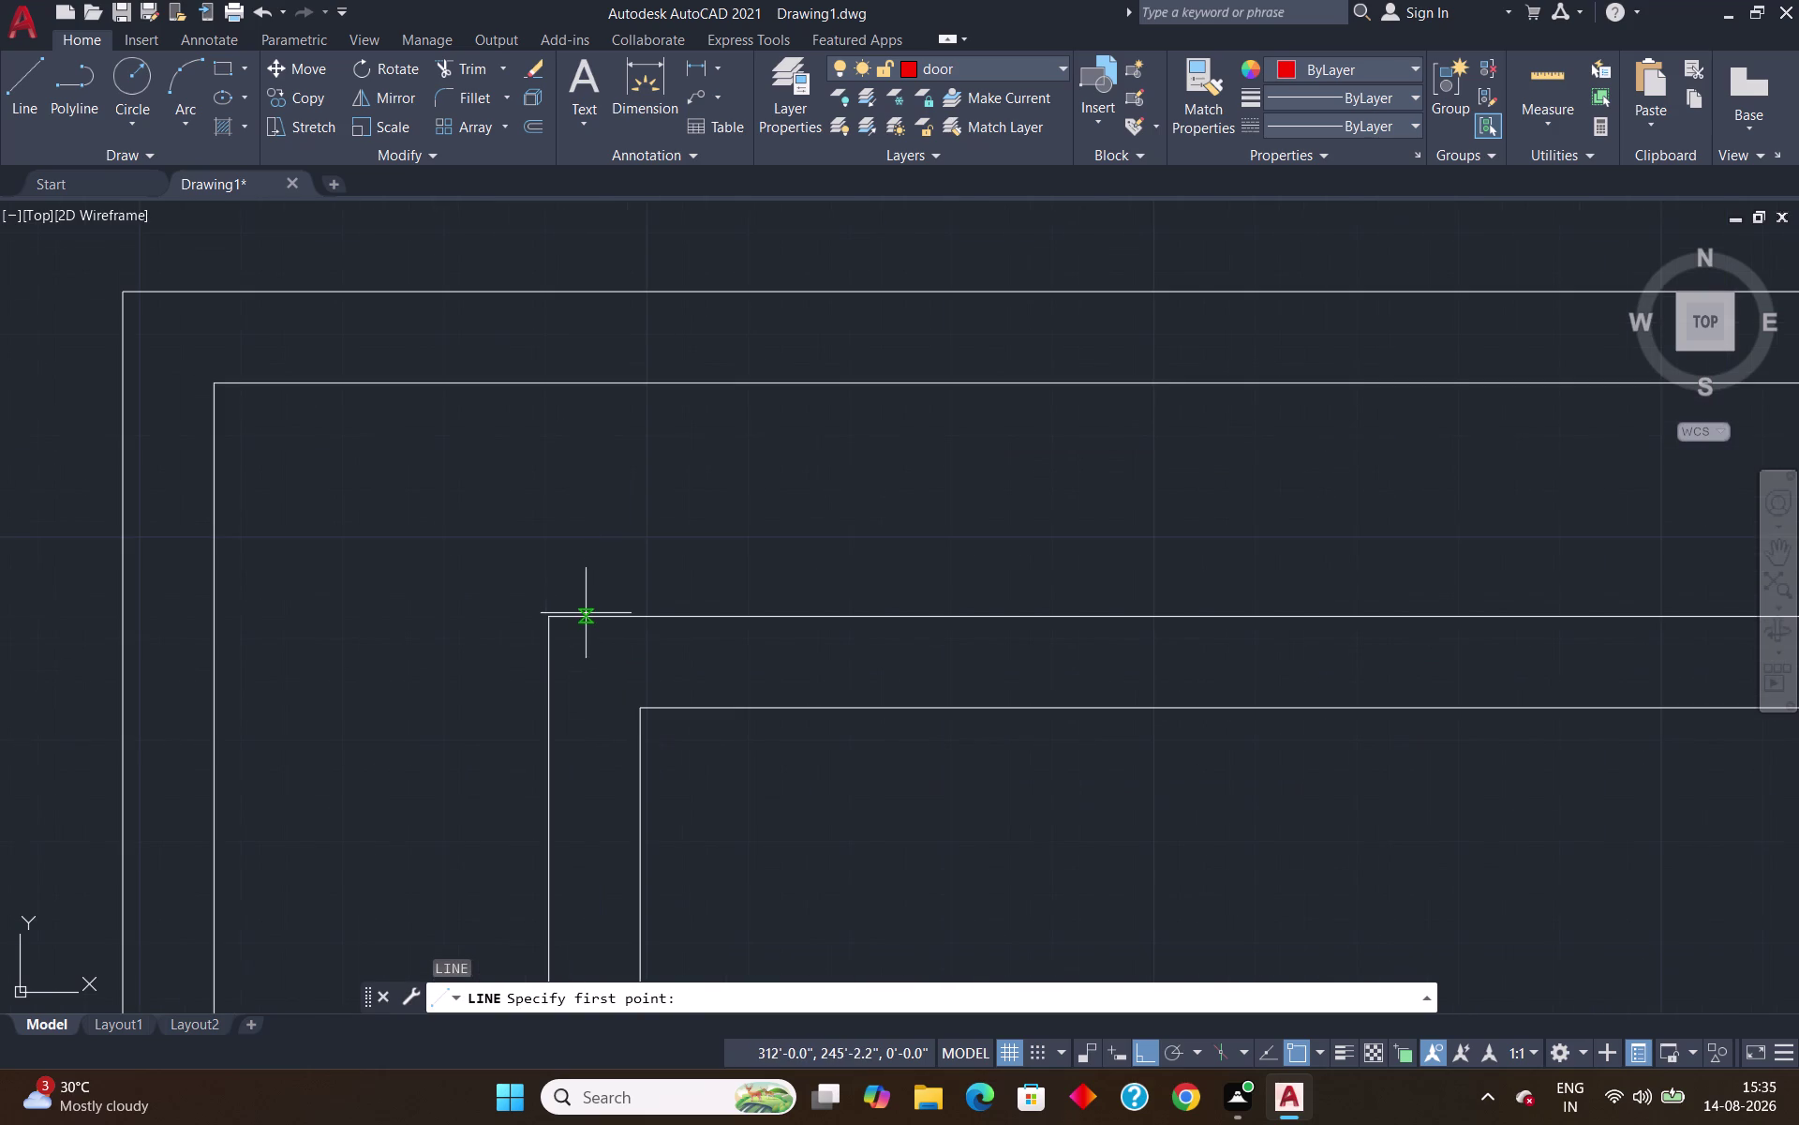
click(545, 619)
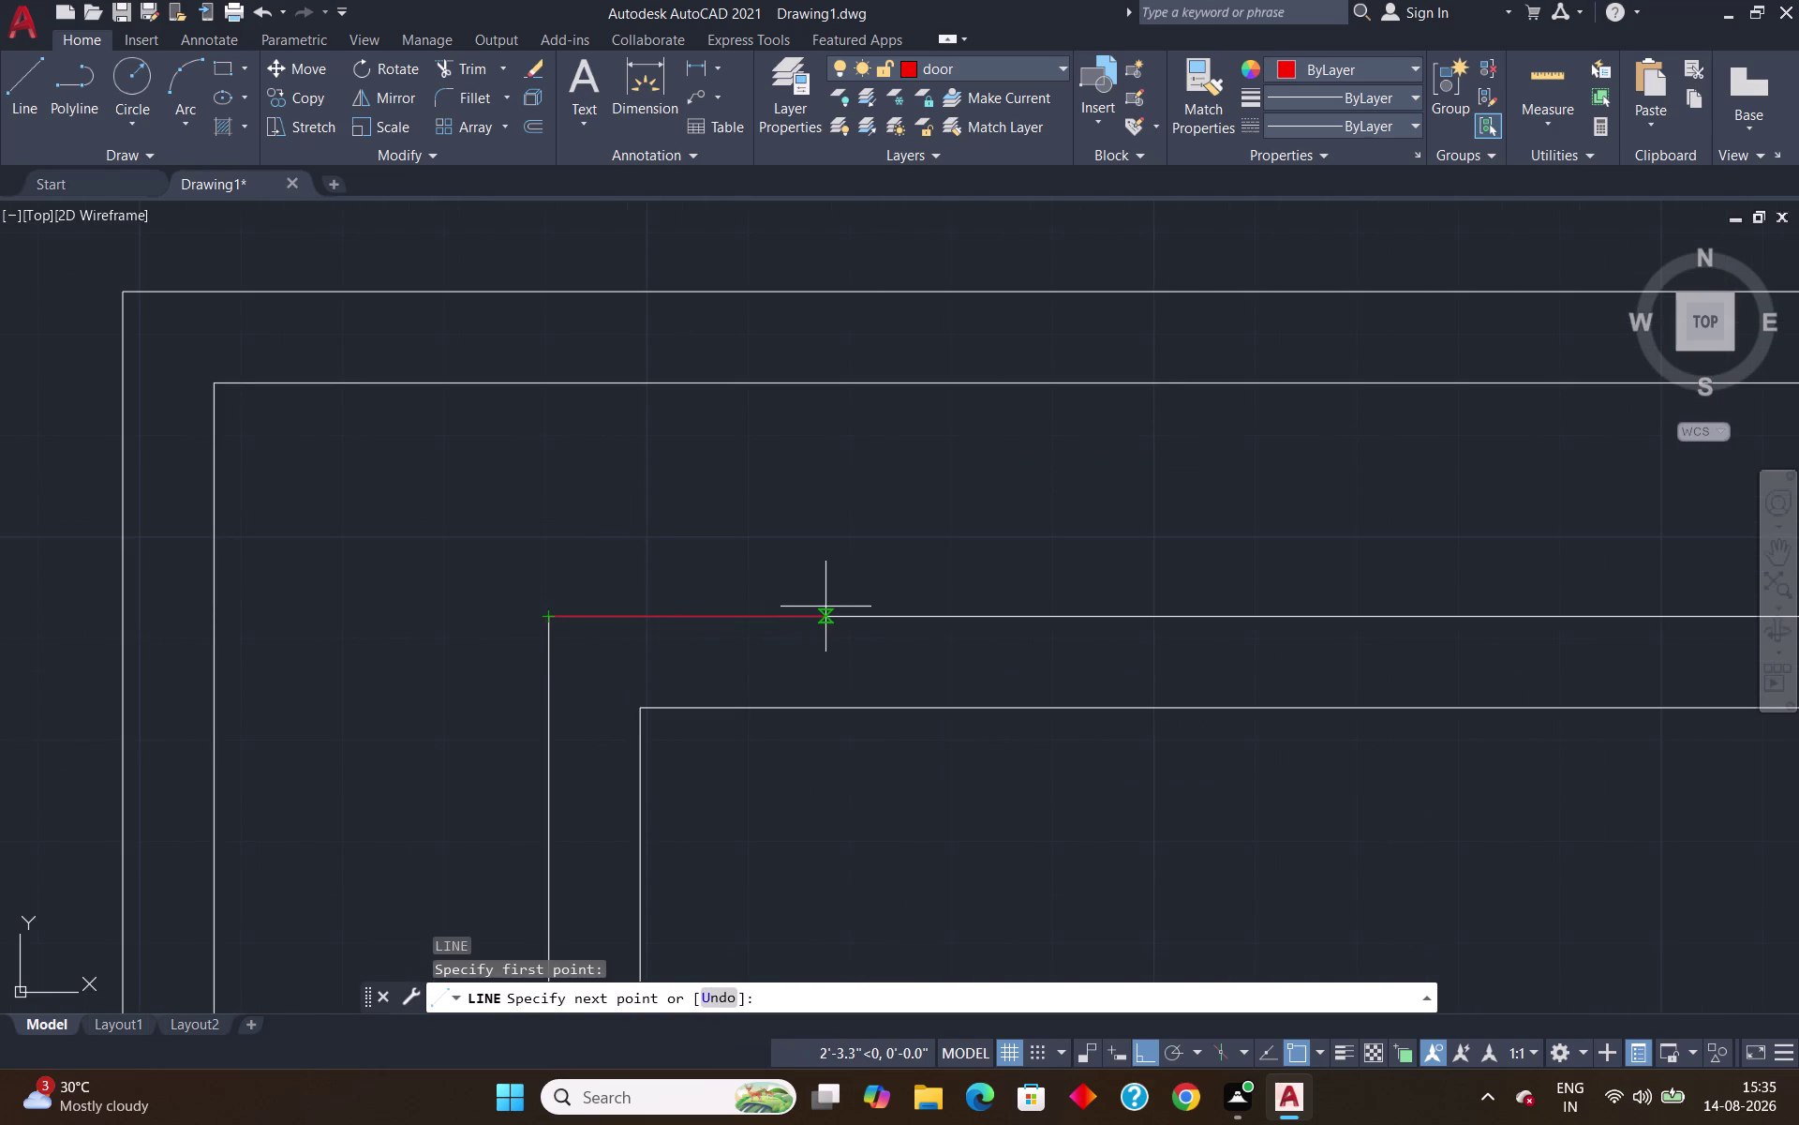
key(Escape)
Track a line start 6" from the inner wall corner using TK, then cancel.
key(l)
key(Return)
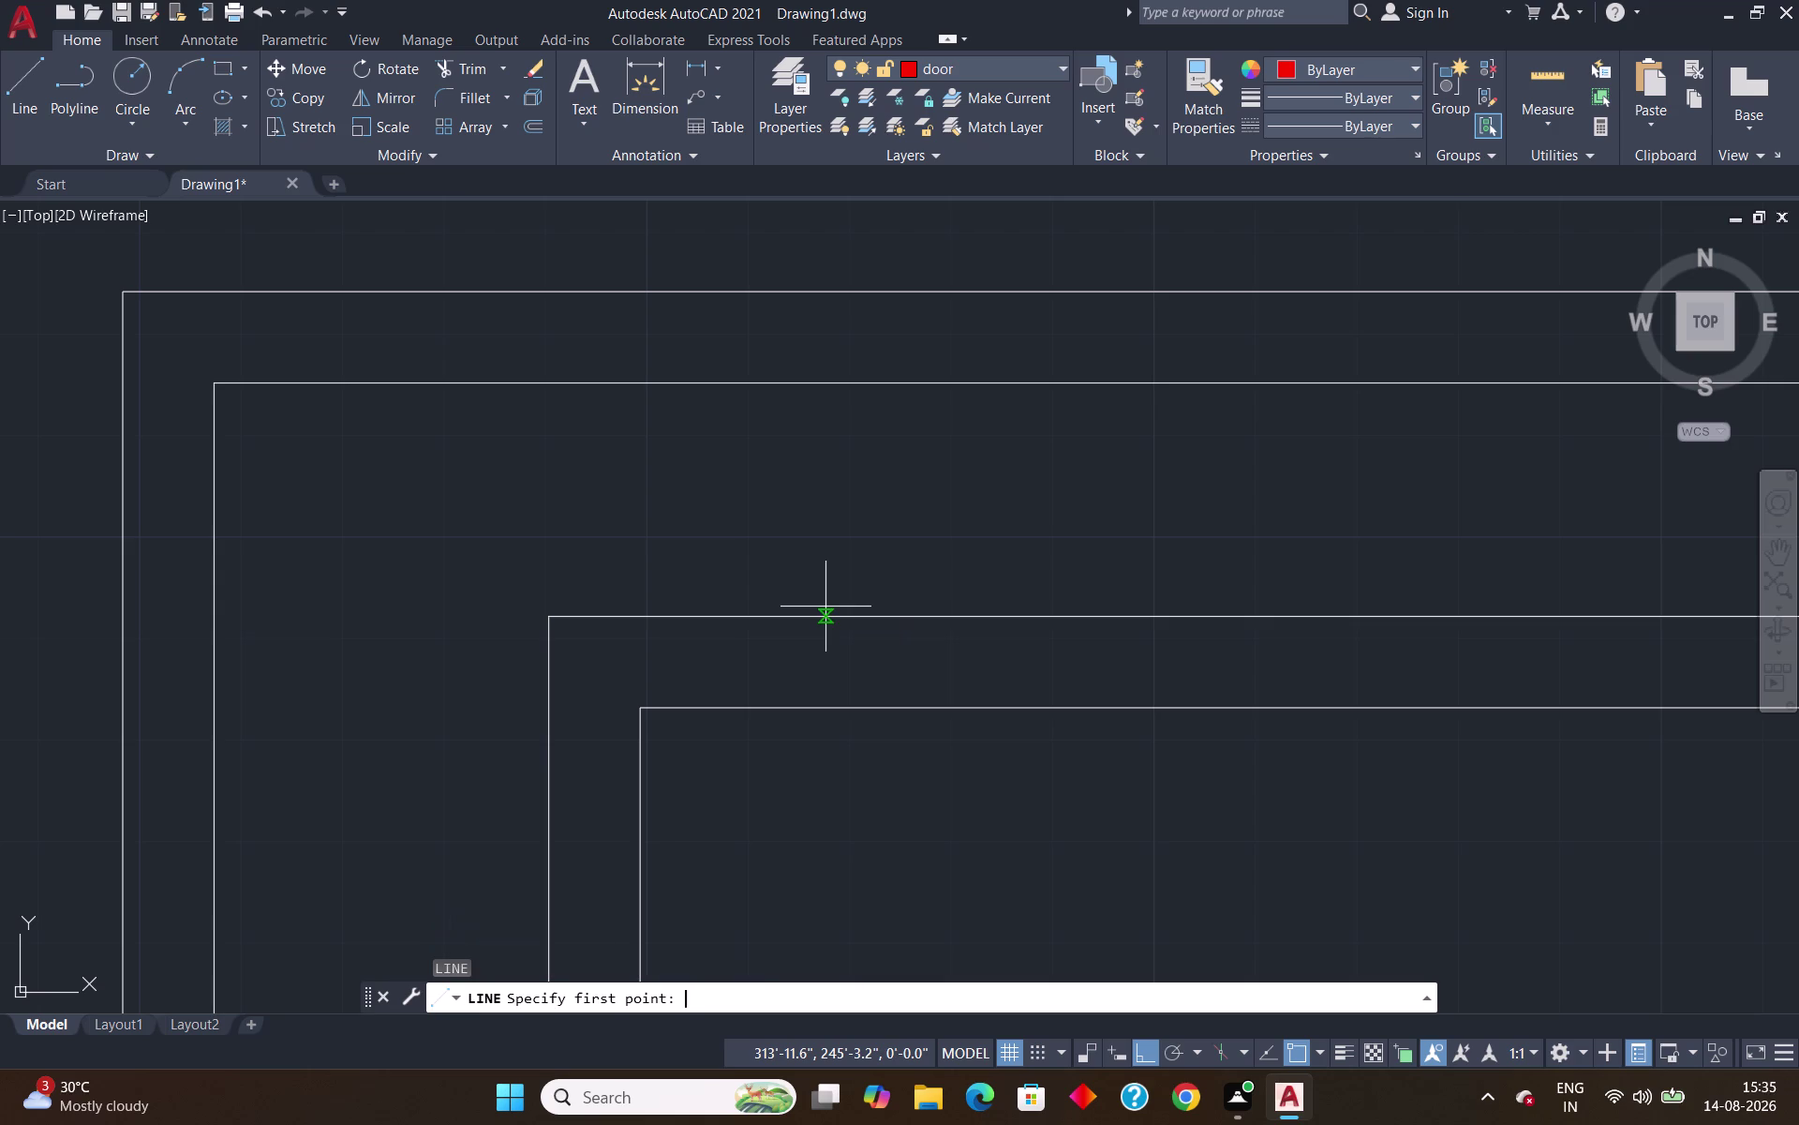
text(tk)
key(Return)
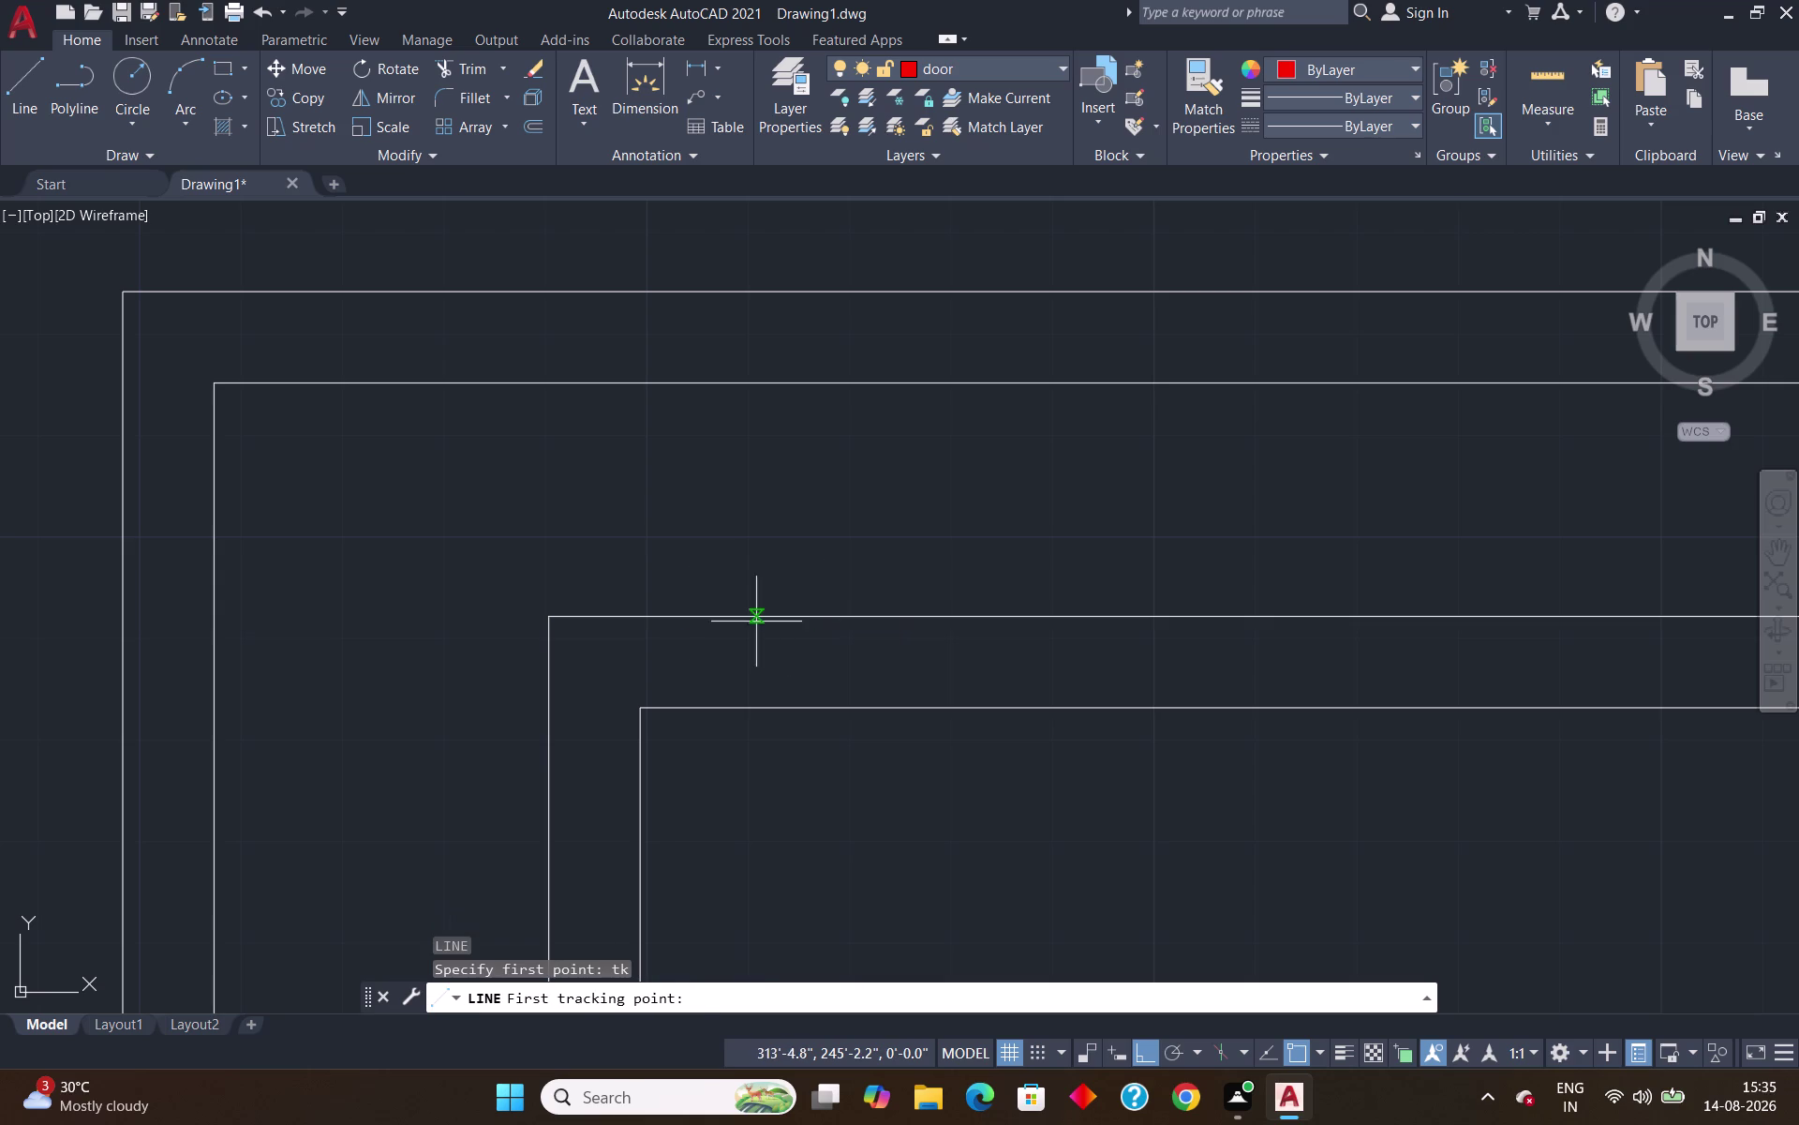
click(547, 617)
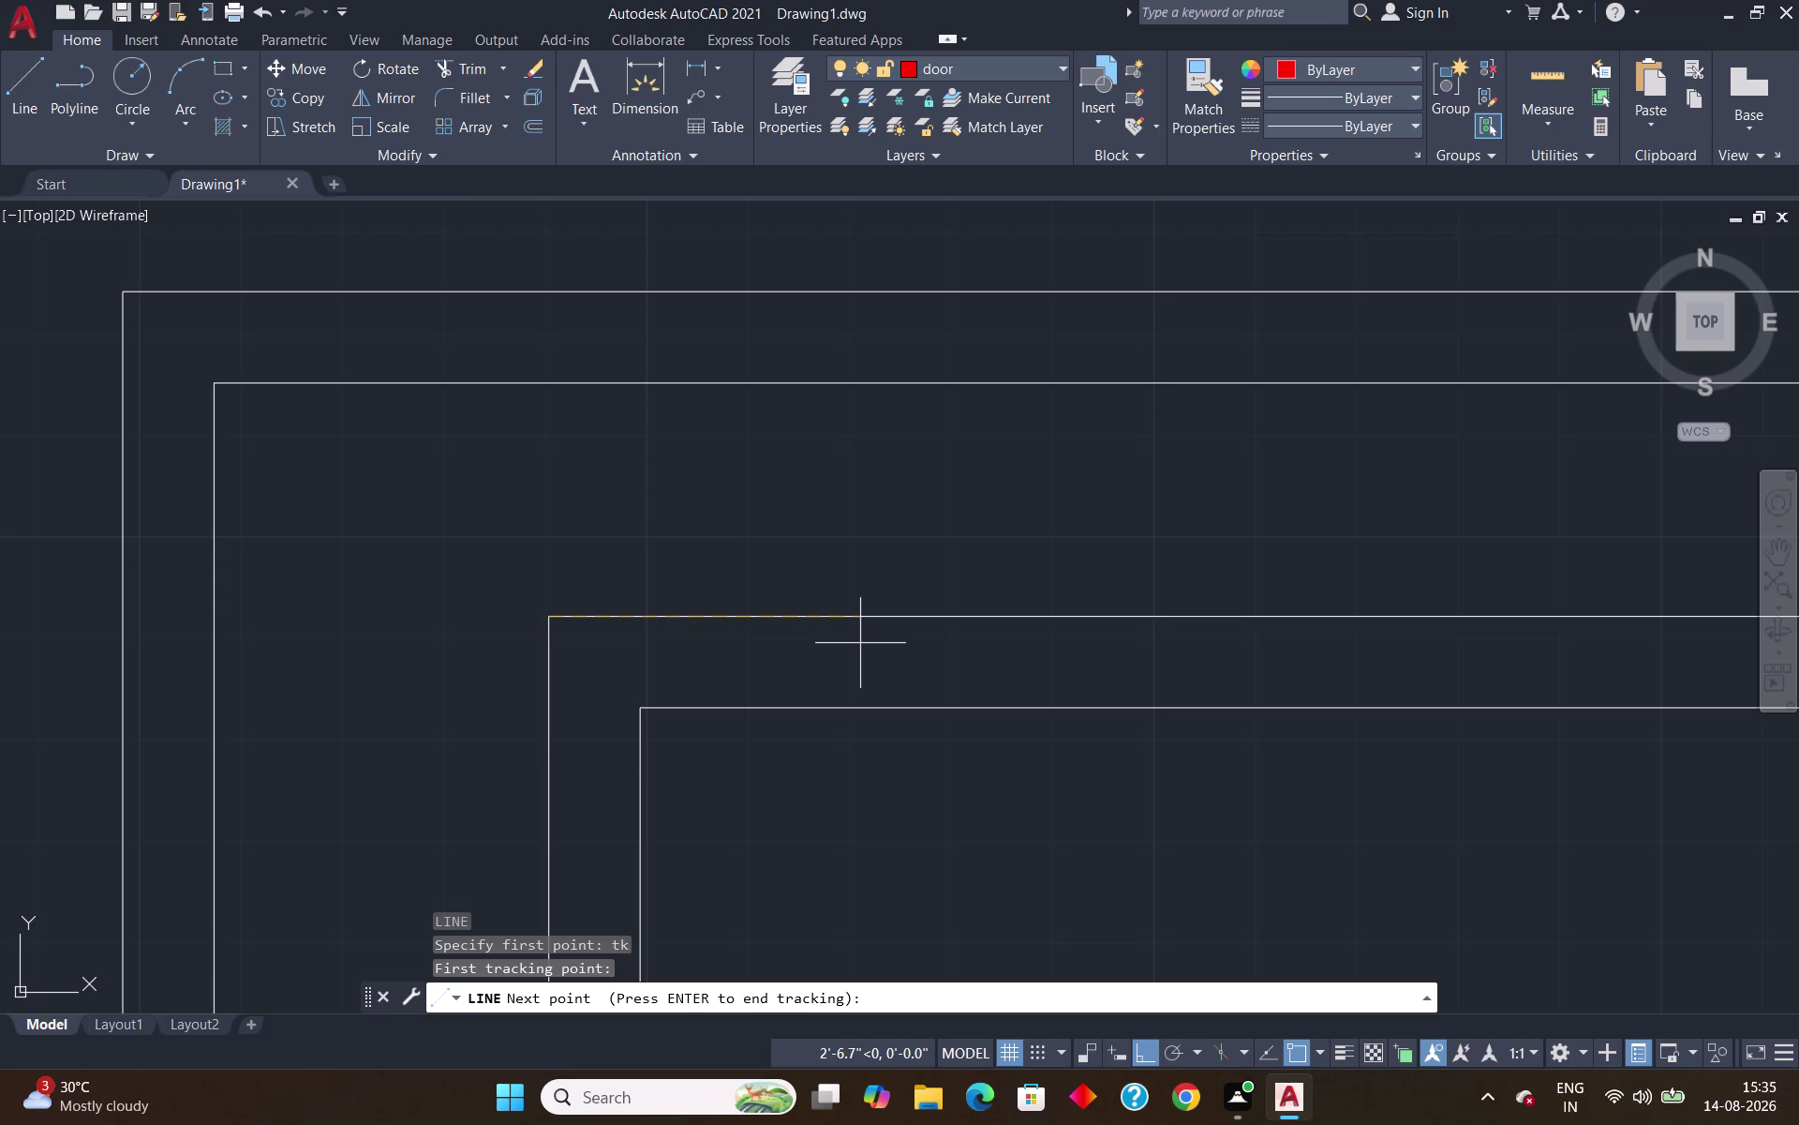
key(6)
key(shift+quotedbl)
key(Return)
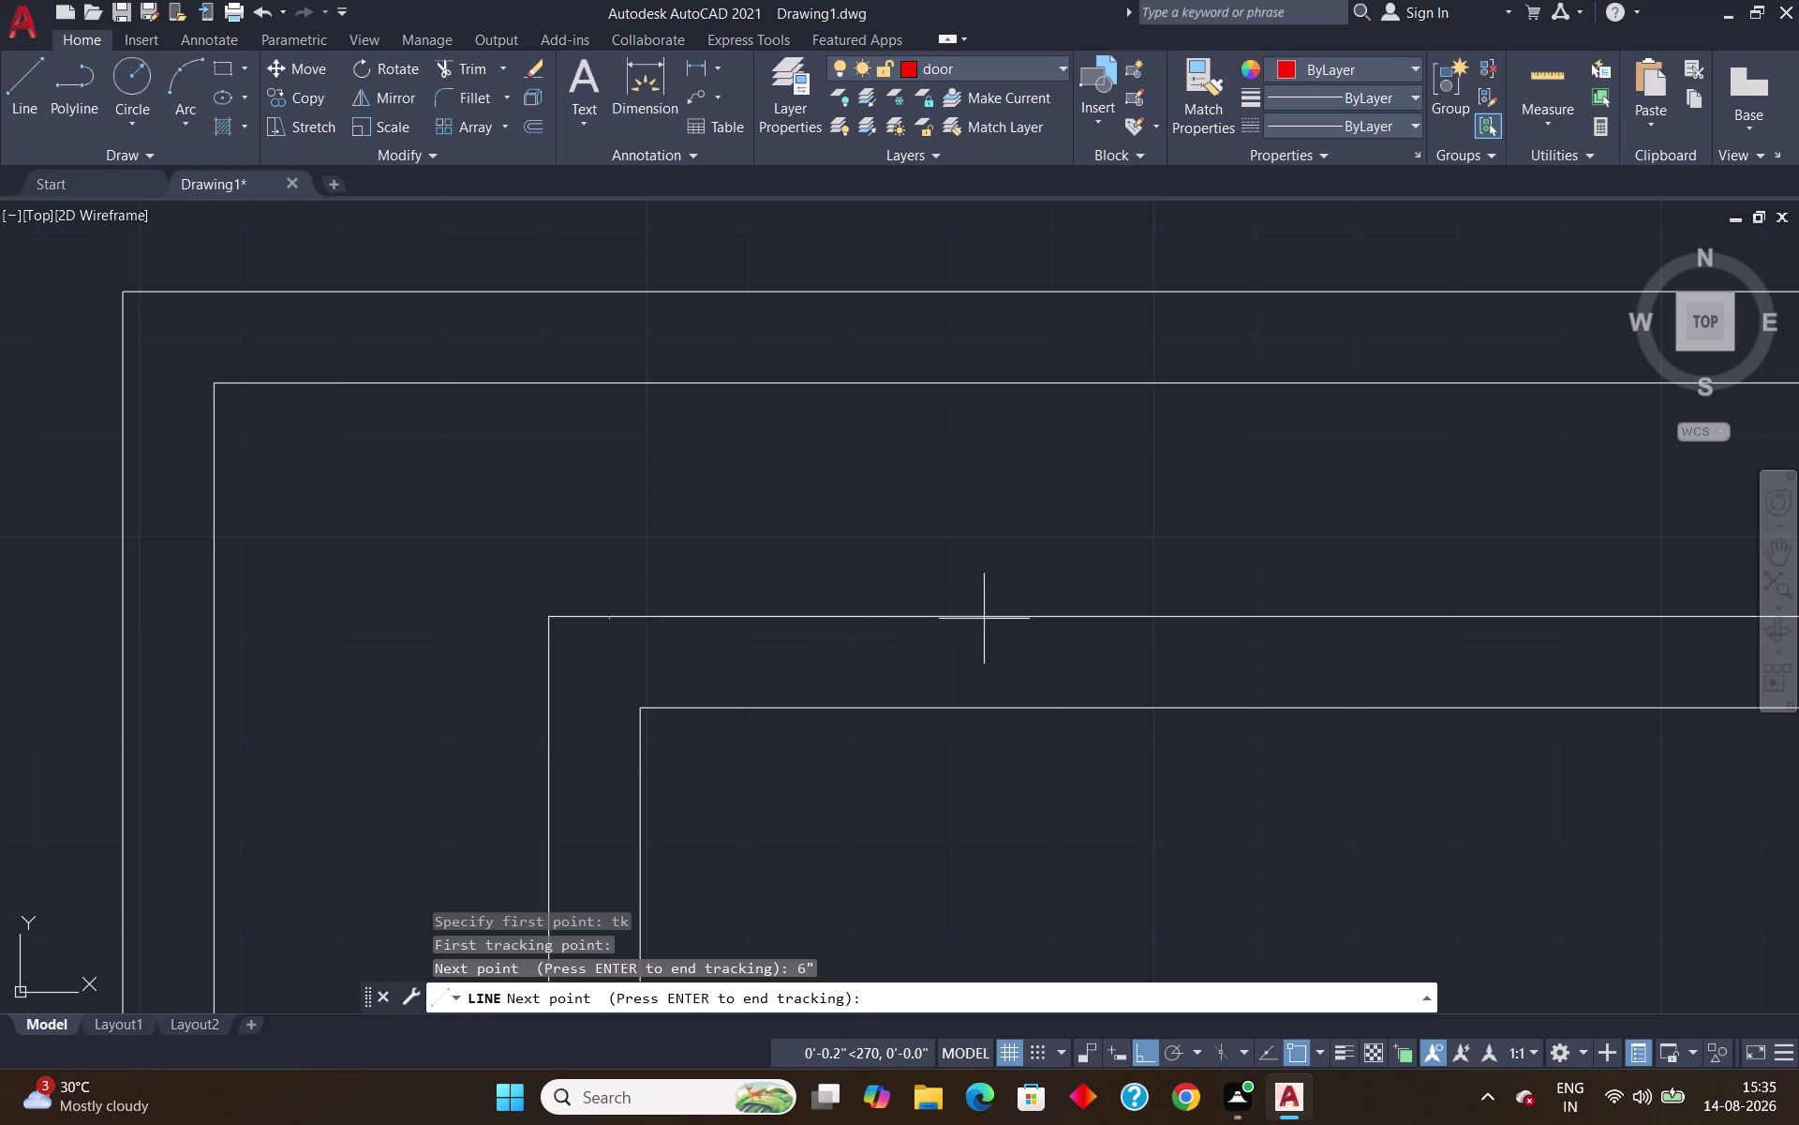
key(Escape)
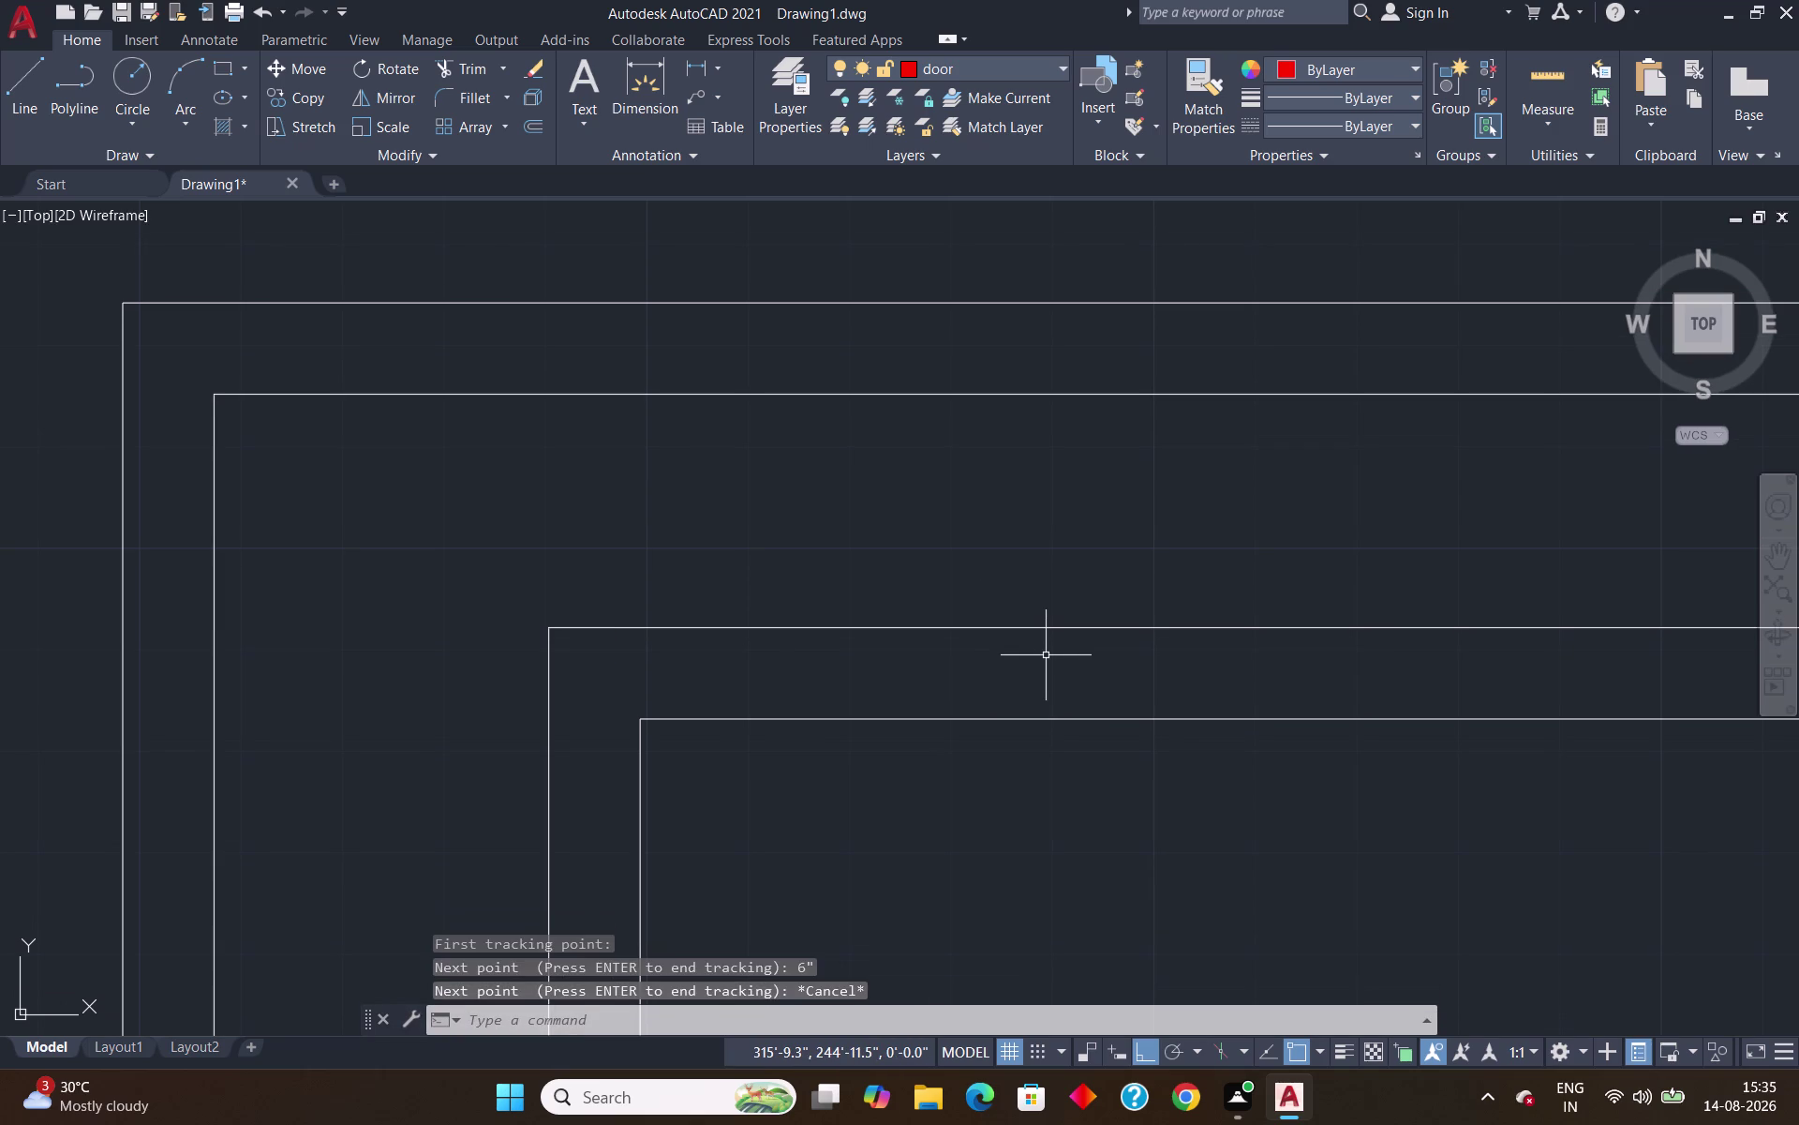
Attempt a TK-tracked line with a 1' offset, then cancel it.
key(l)
key(Return)
text(tk)
key(Return)
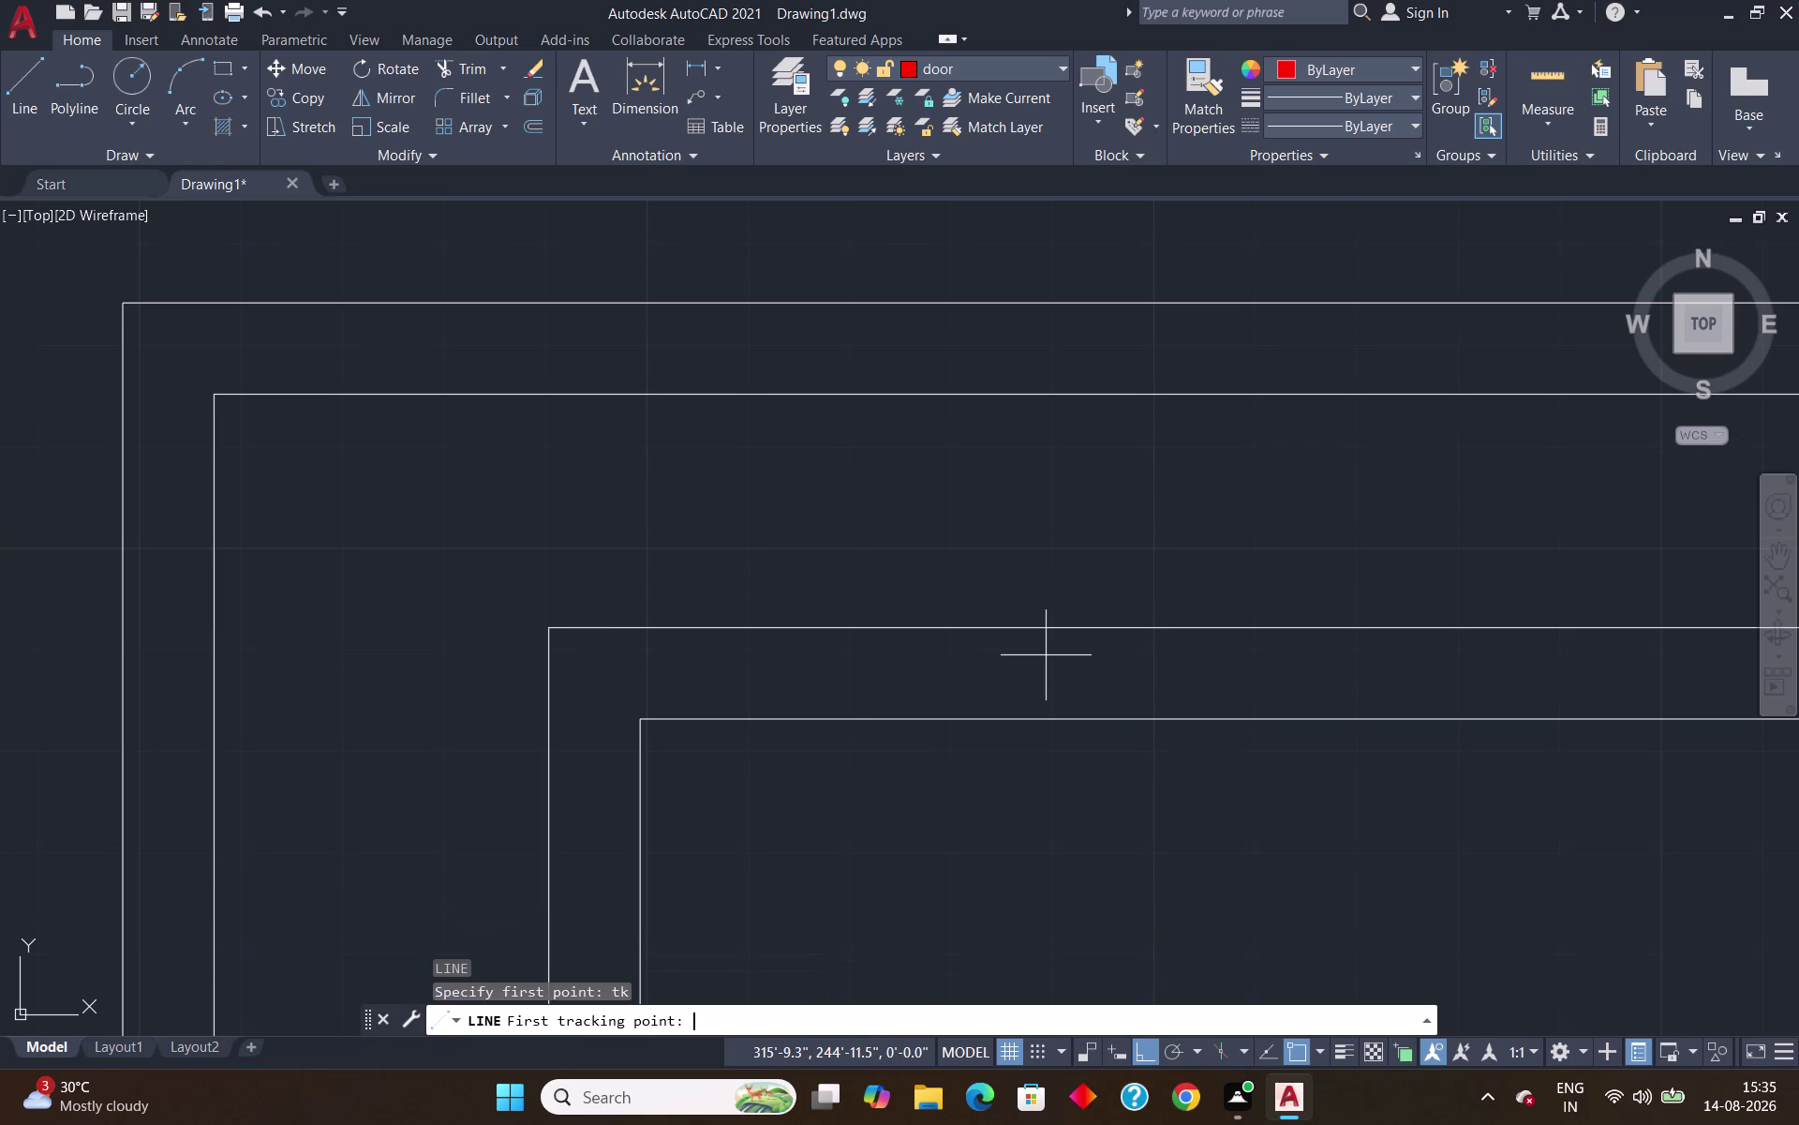
text(1')
key(Return)
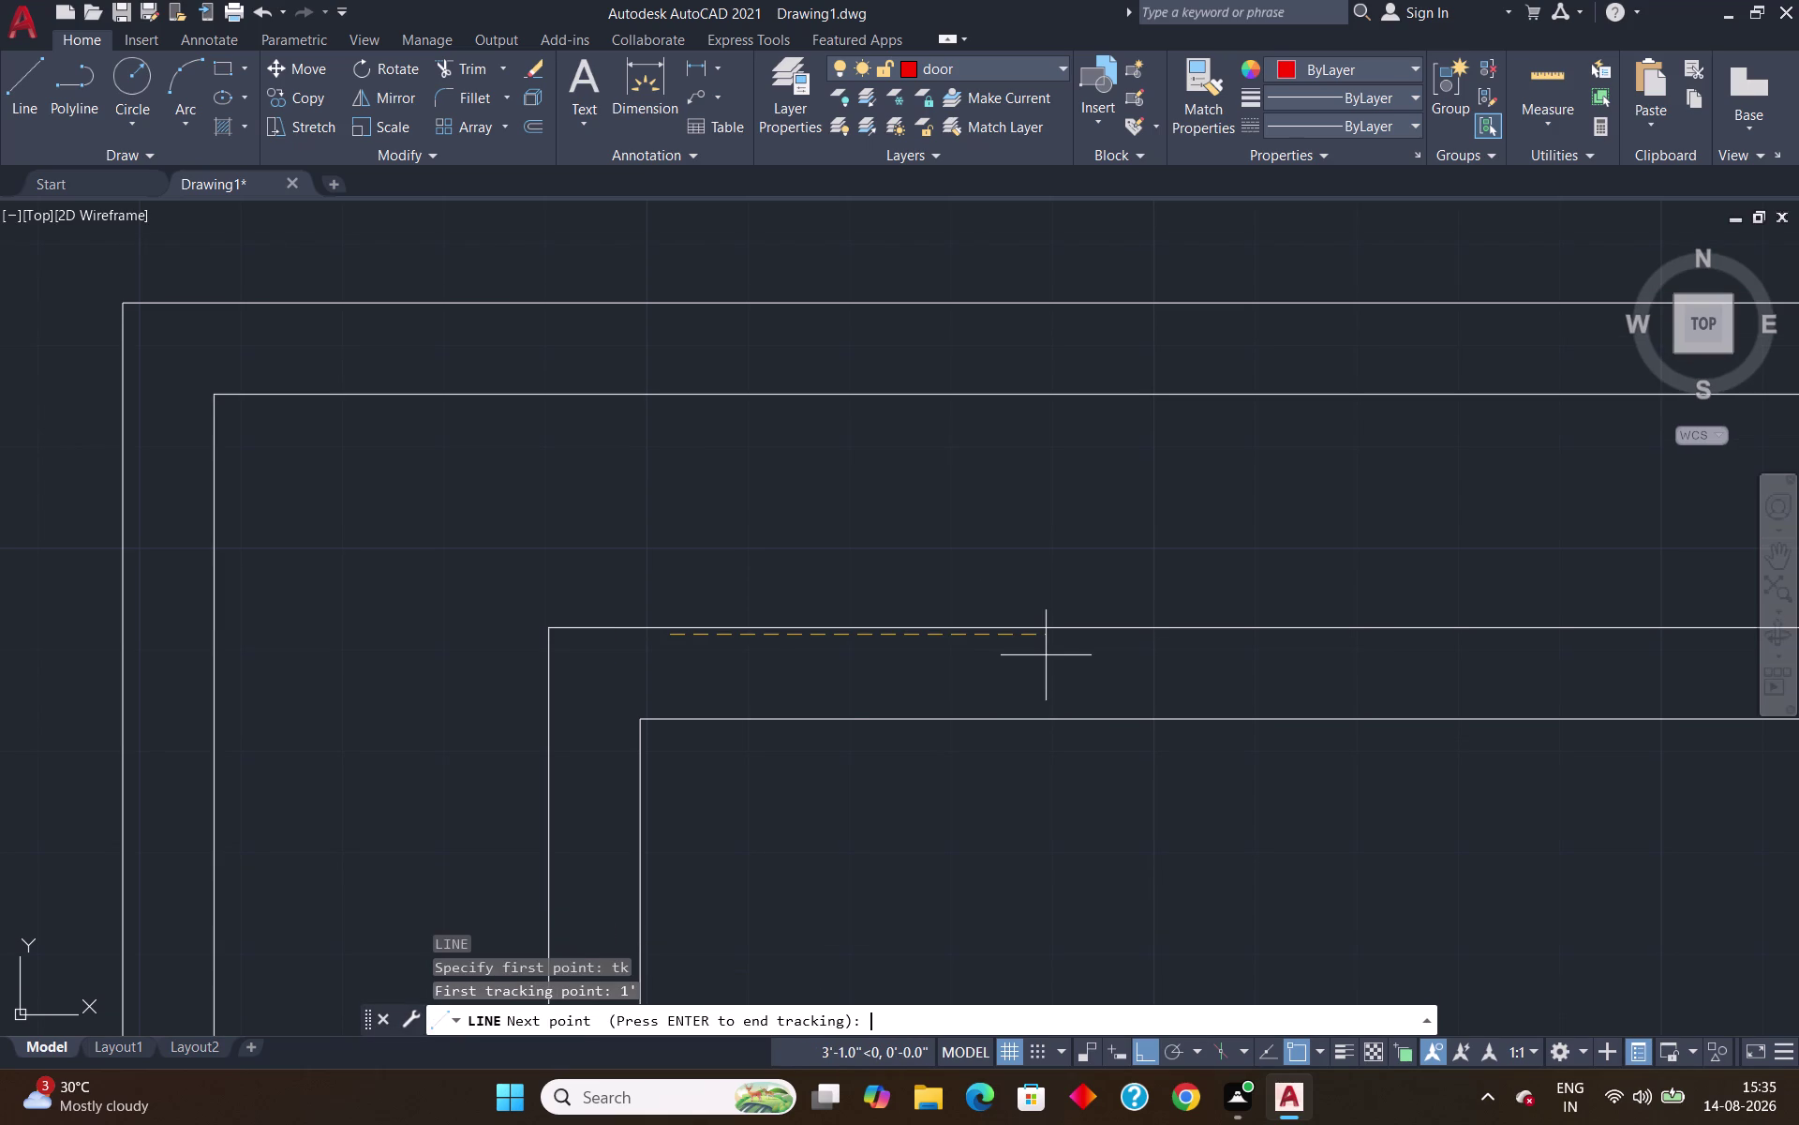
key(Return)
key(Escape)
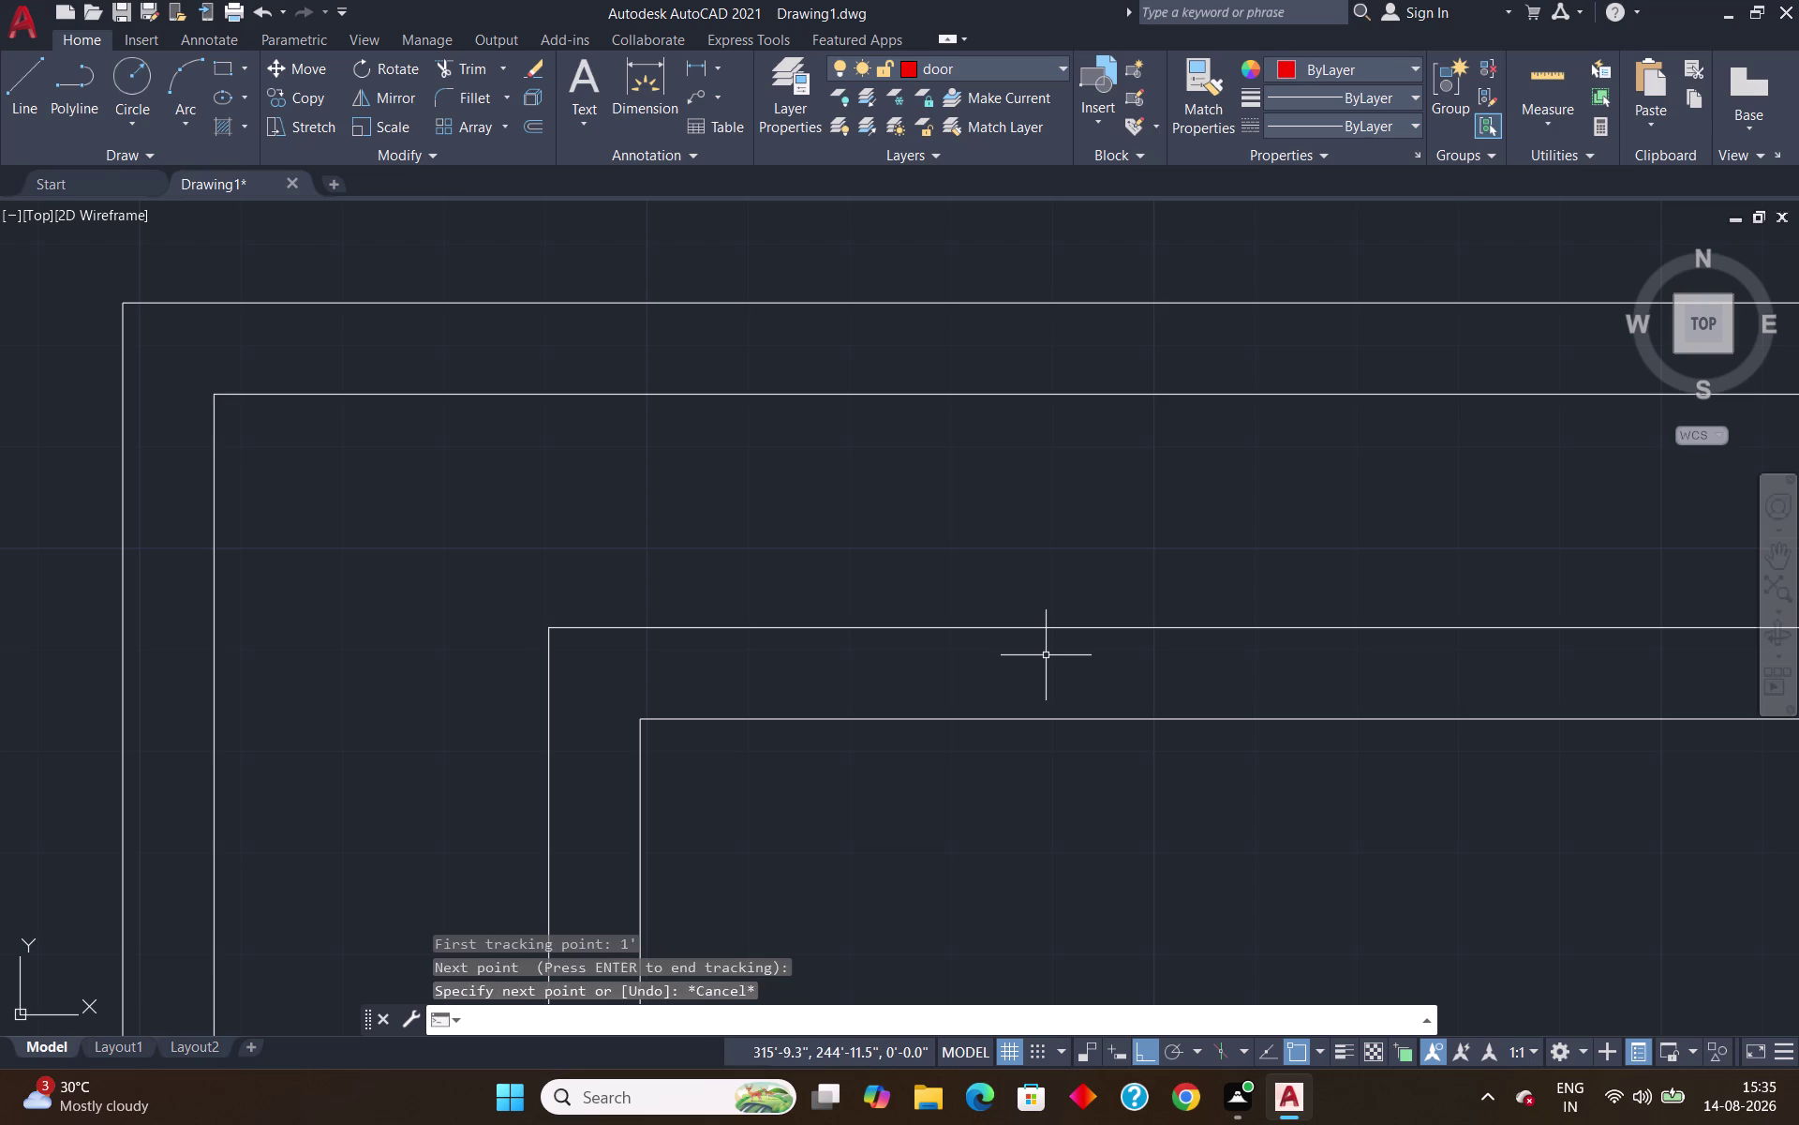
Restart the line with TK tracking from the wall corner.
key(l)
key(Return)
text(tk)
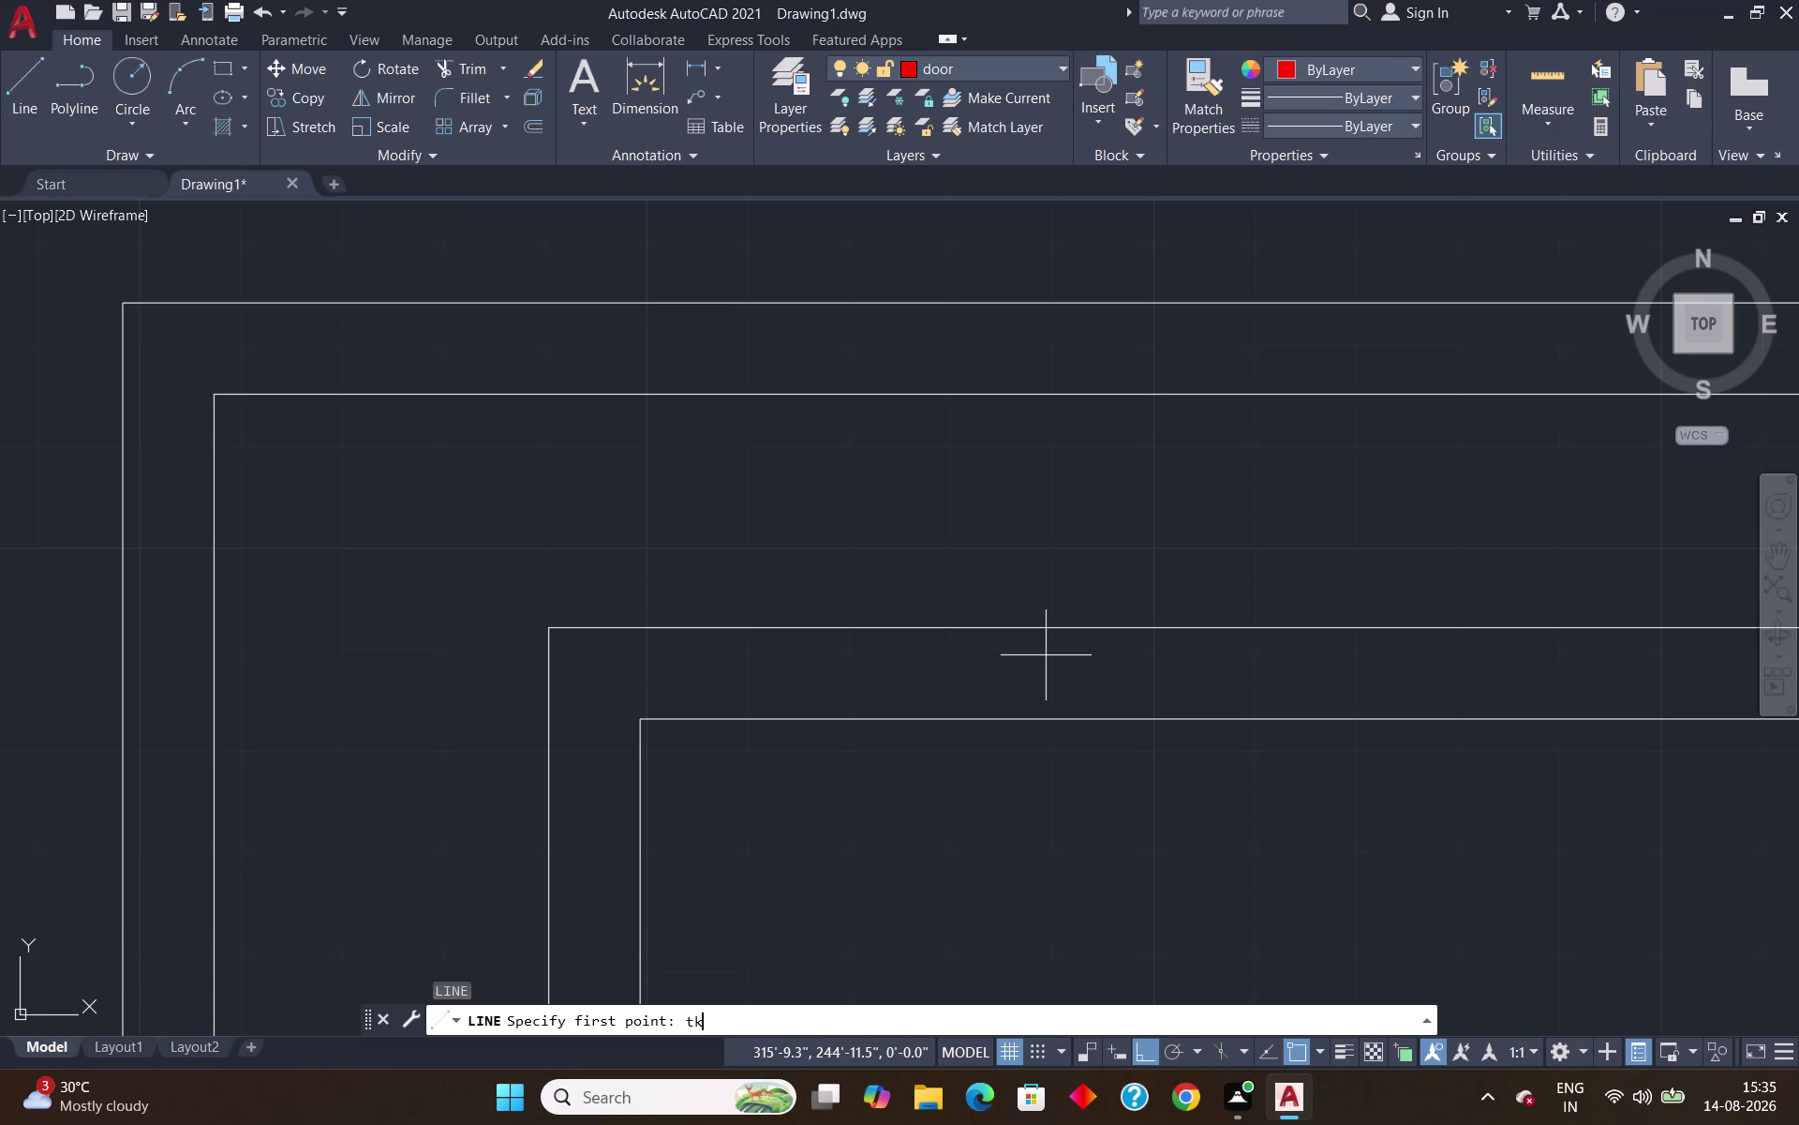
key(Return)
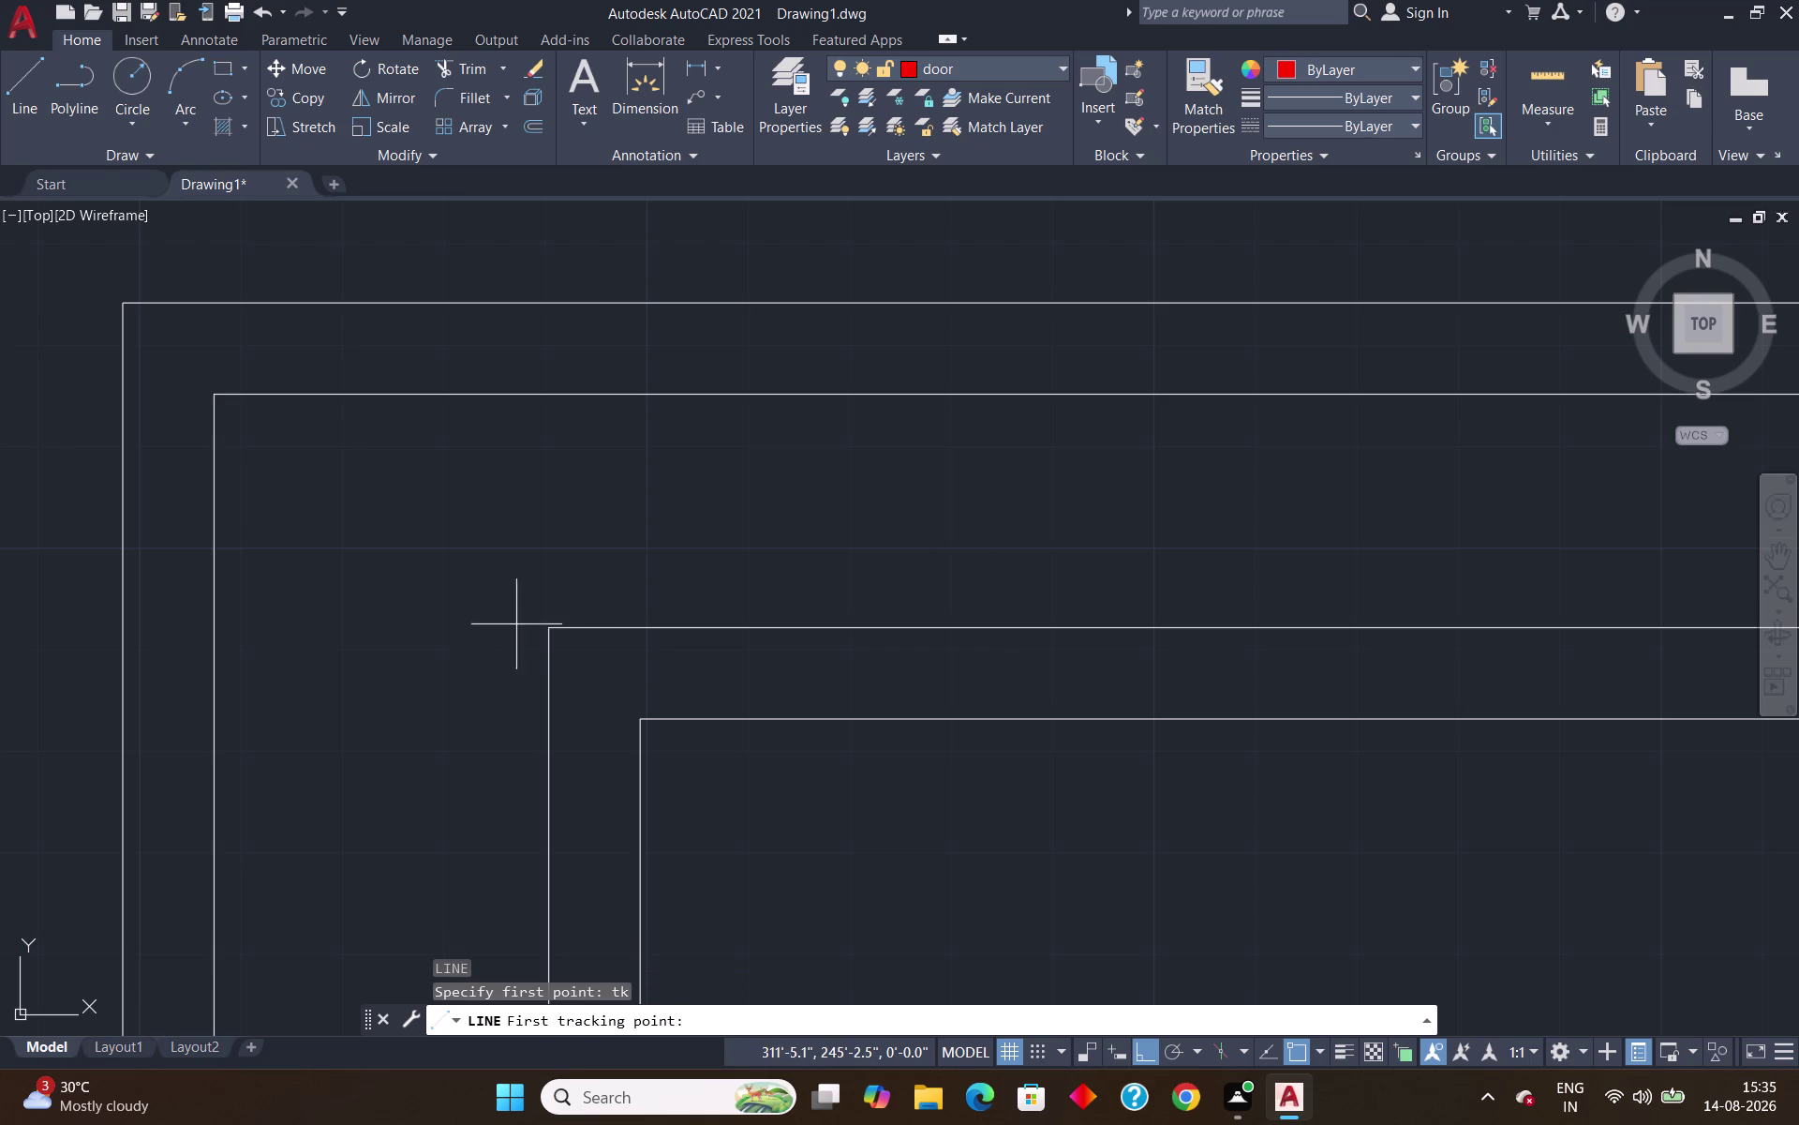
scroll(up, 3)
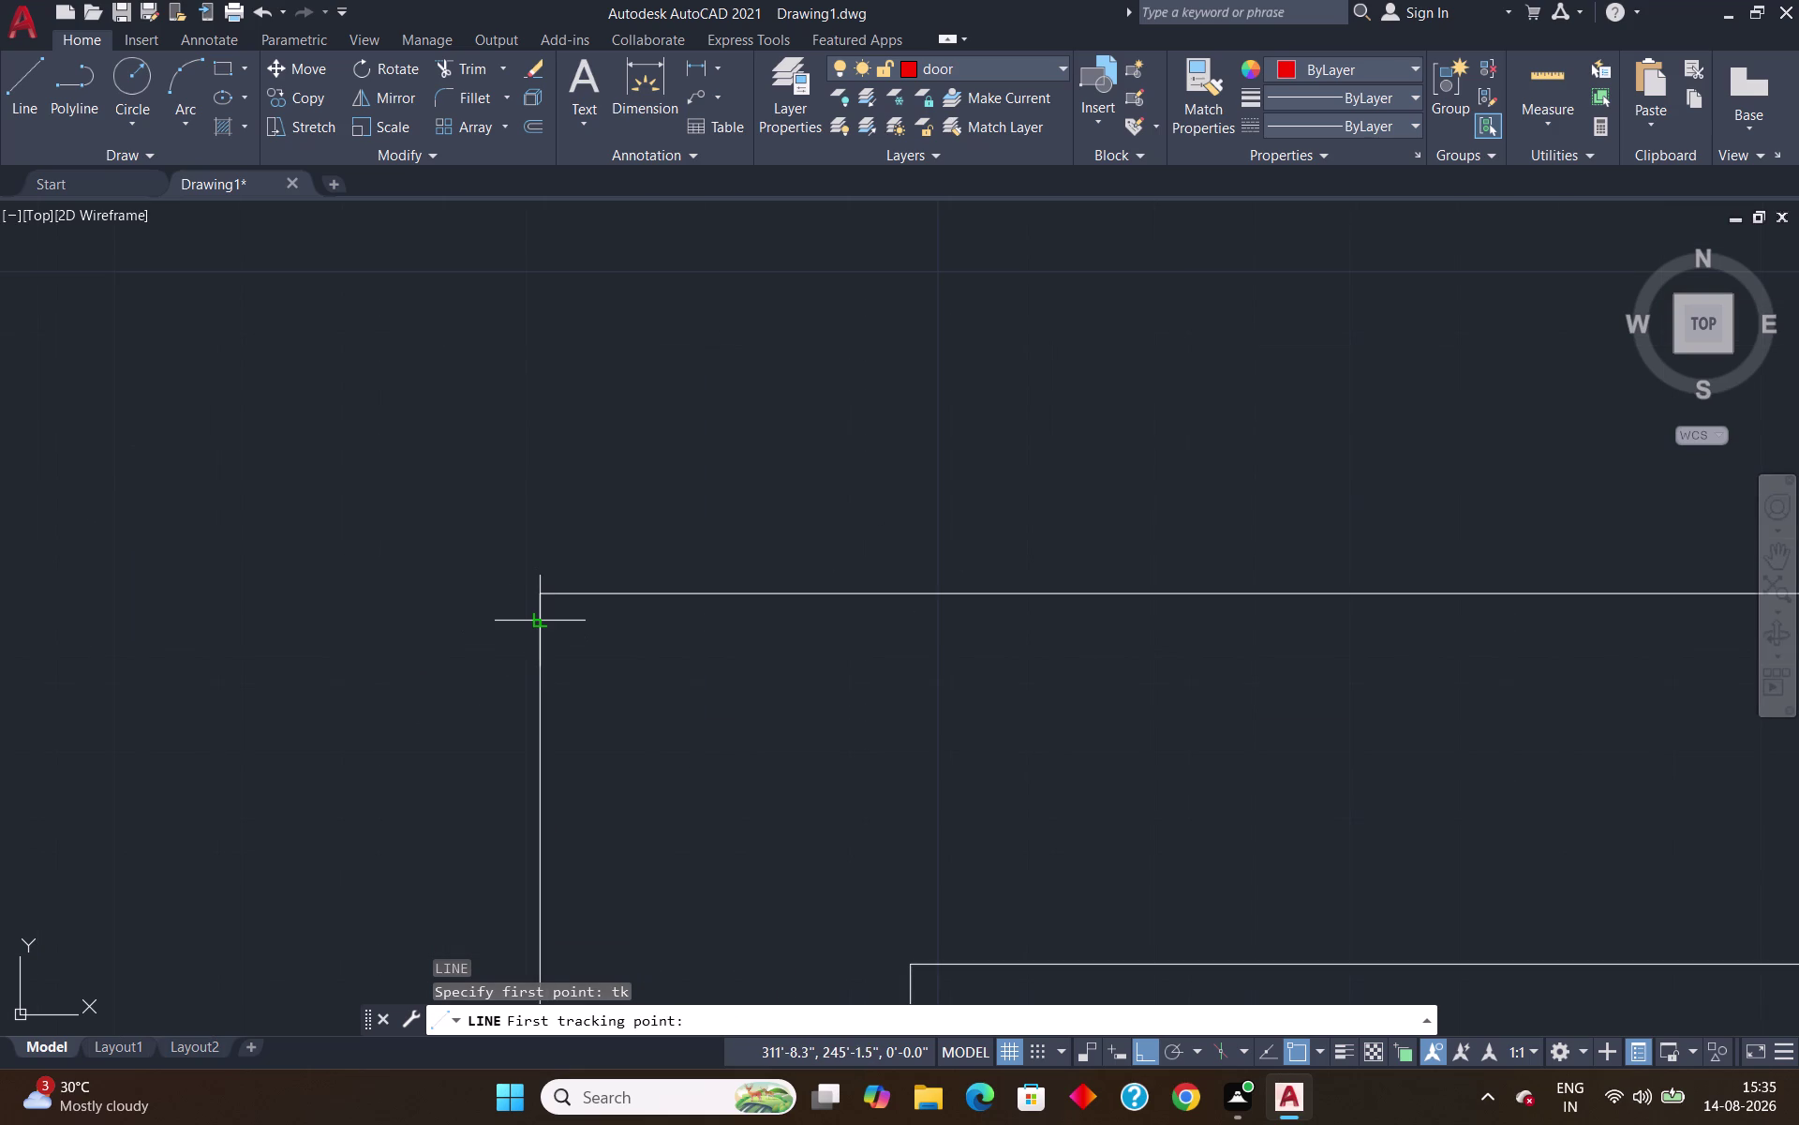
click(538, 600)
scroll(down, 3)
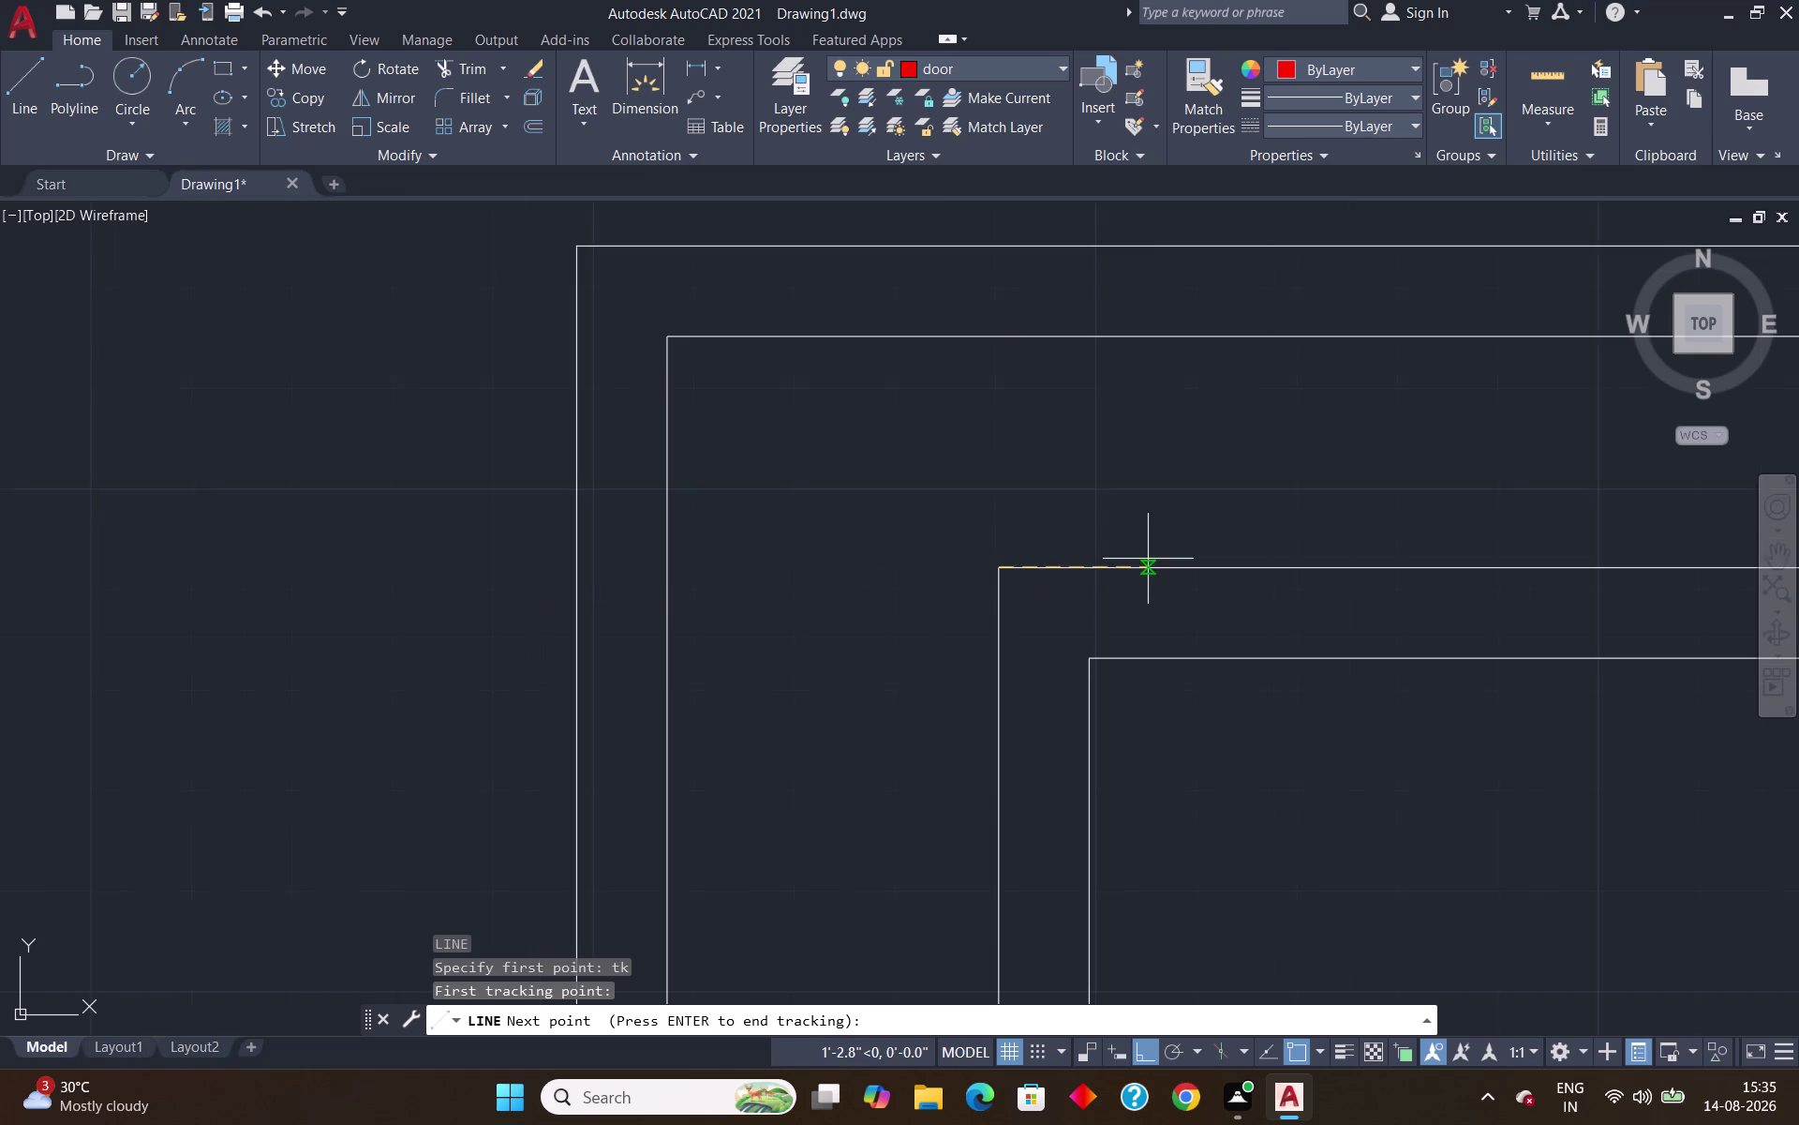
scroll(down, 3)
middle_drag(1148, 558, 498, 546)
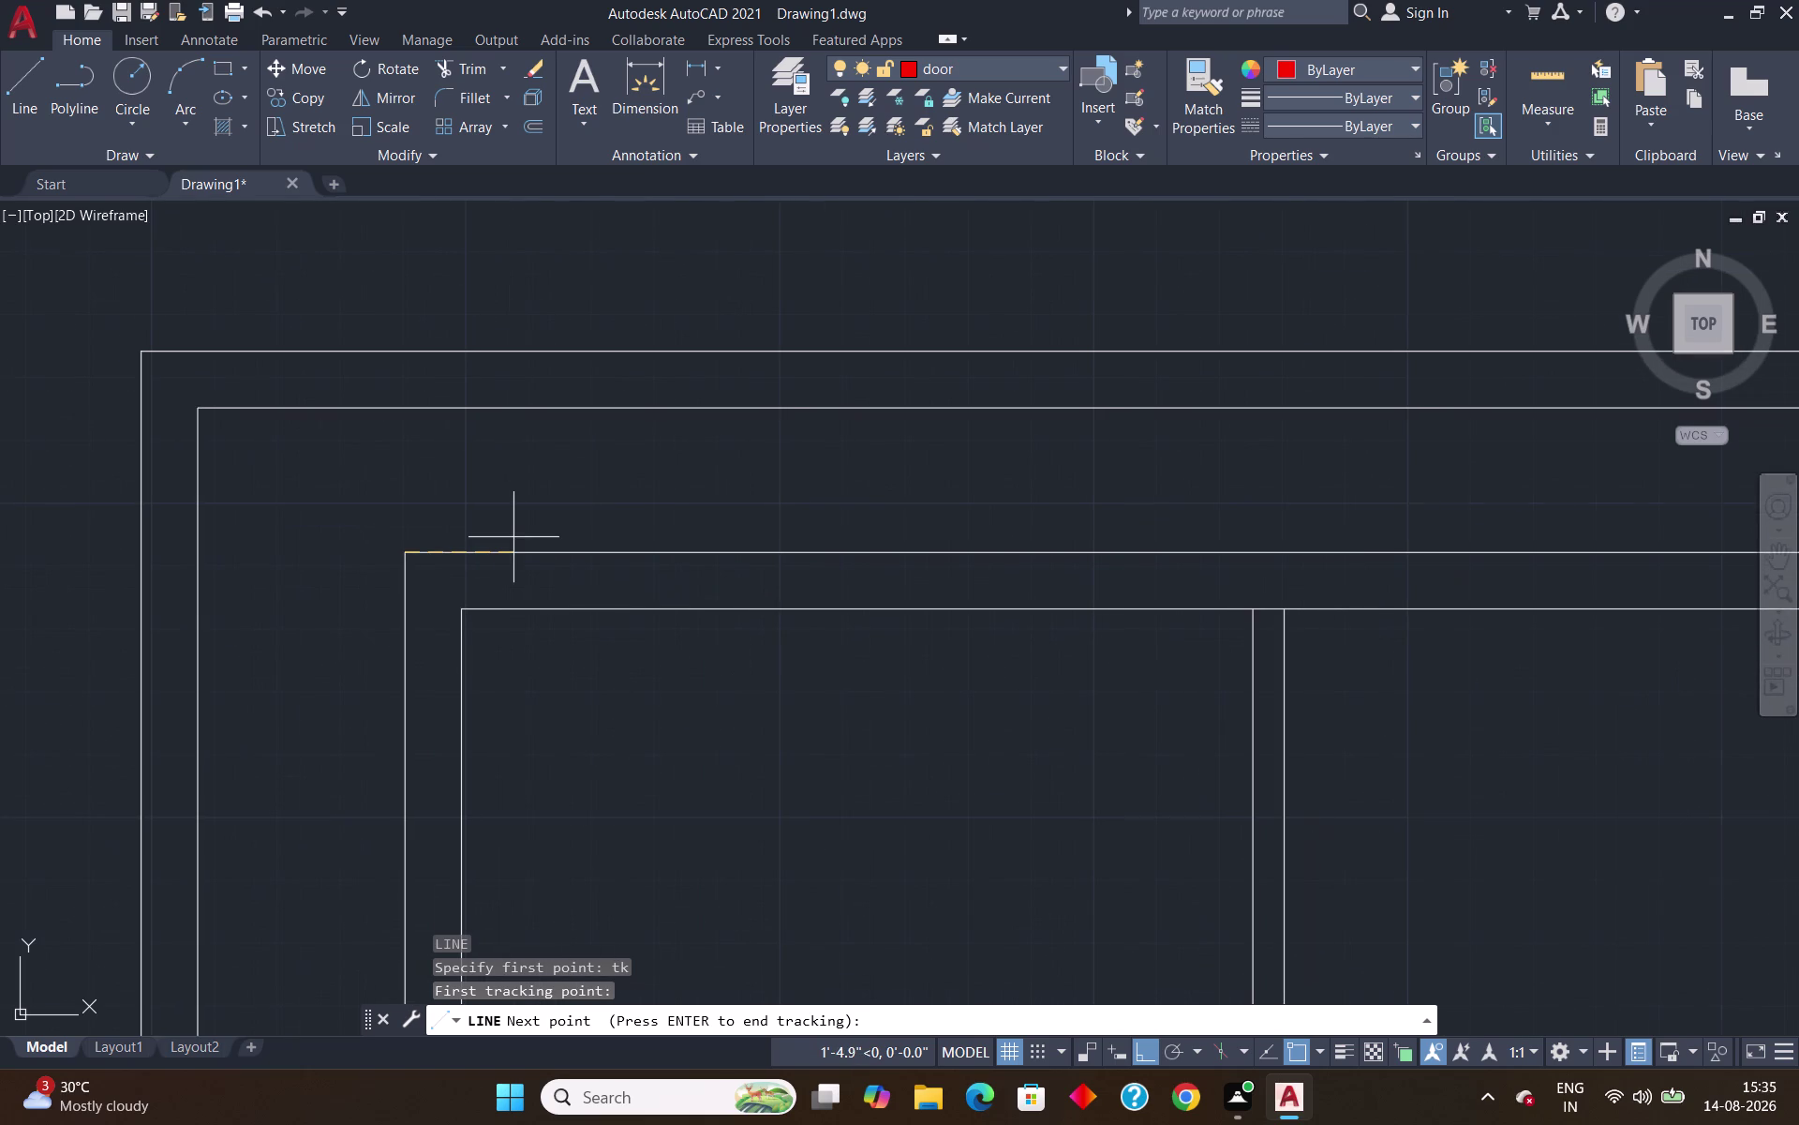
Place the line's start point 1' along the wall from the corner.
text(1')
key(Return)
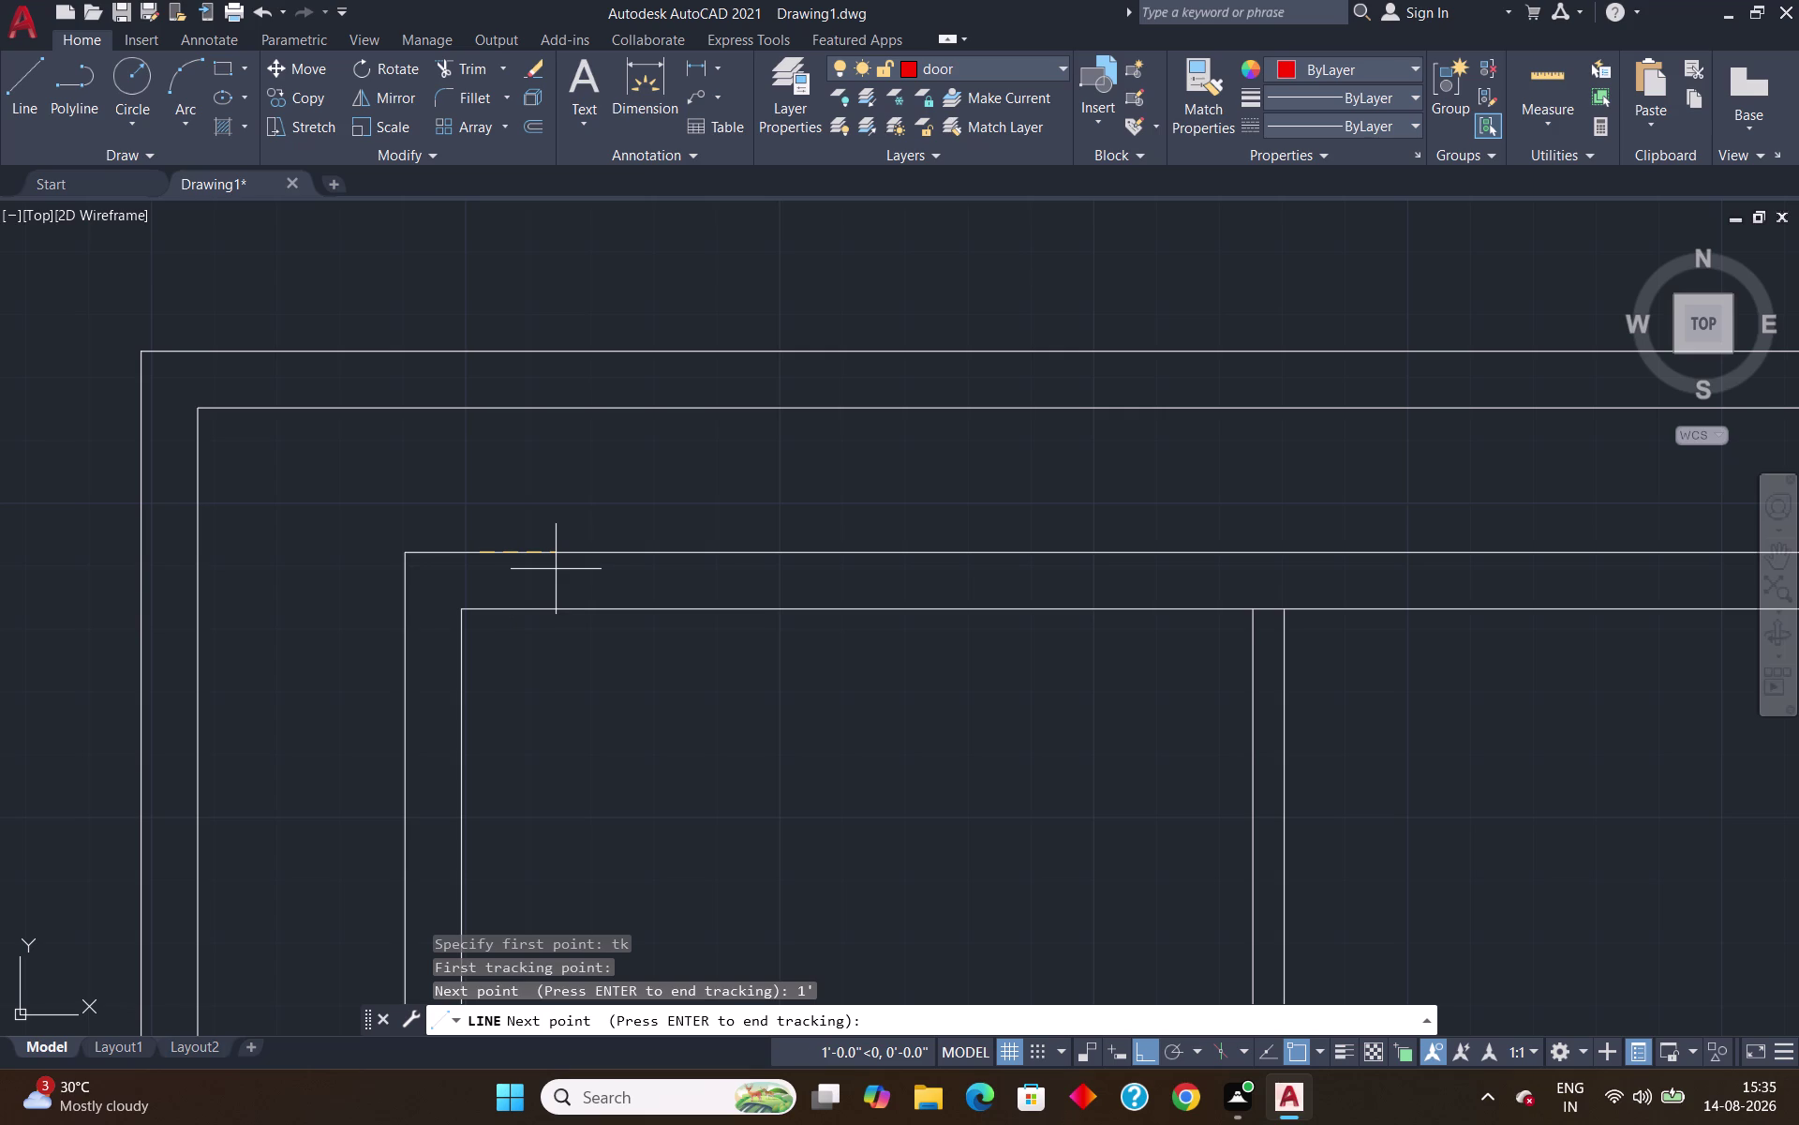
key(4)
key(BackSpace)
key(Return)
click(486, 610)
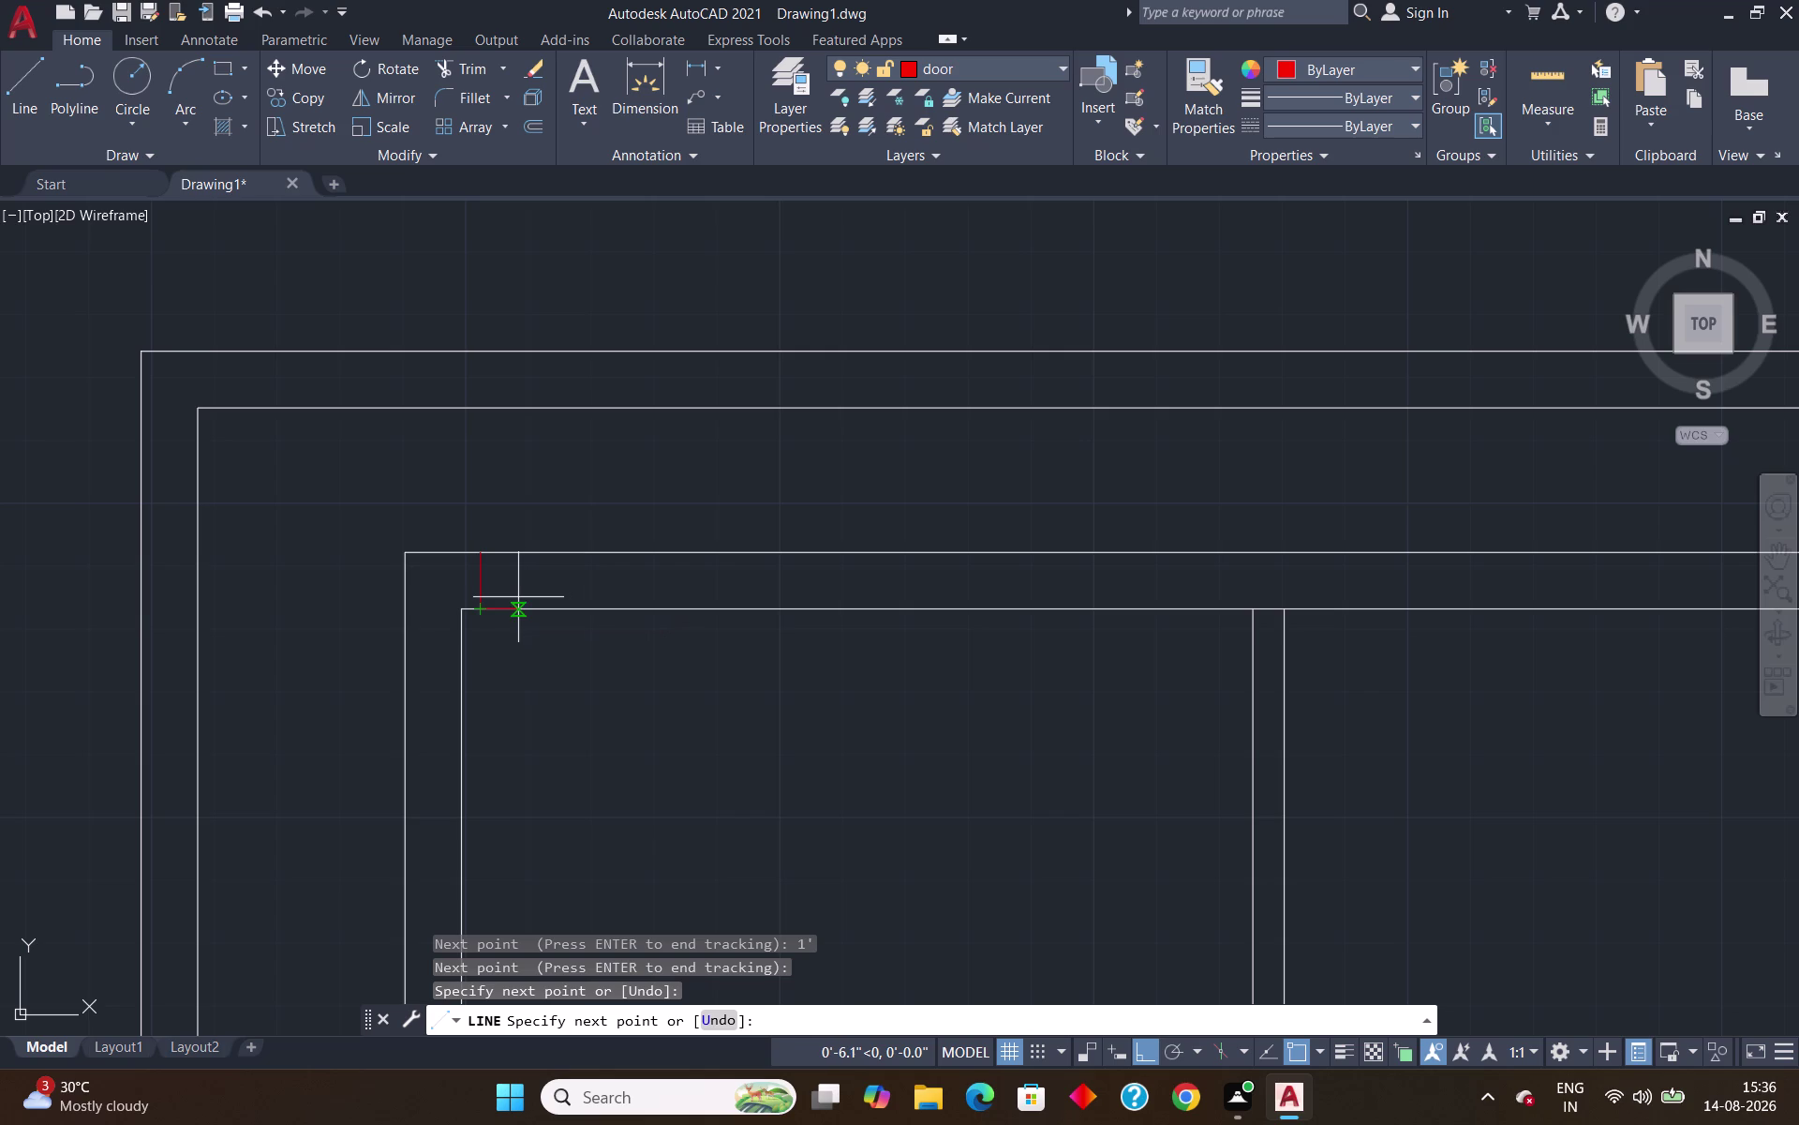
Draw the 4" and 5" jamb sides and close back onto the wall.
key(4)
key(shift+quotedbl)
key(Return)
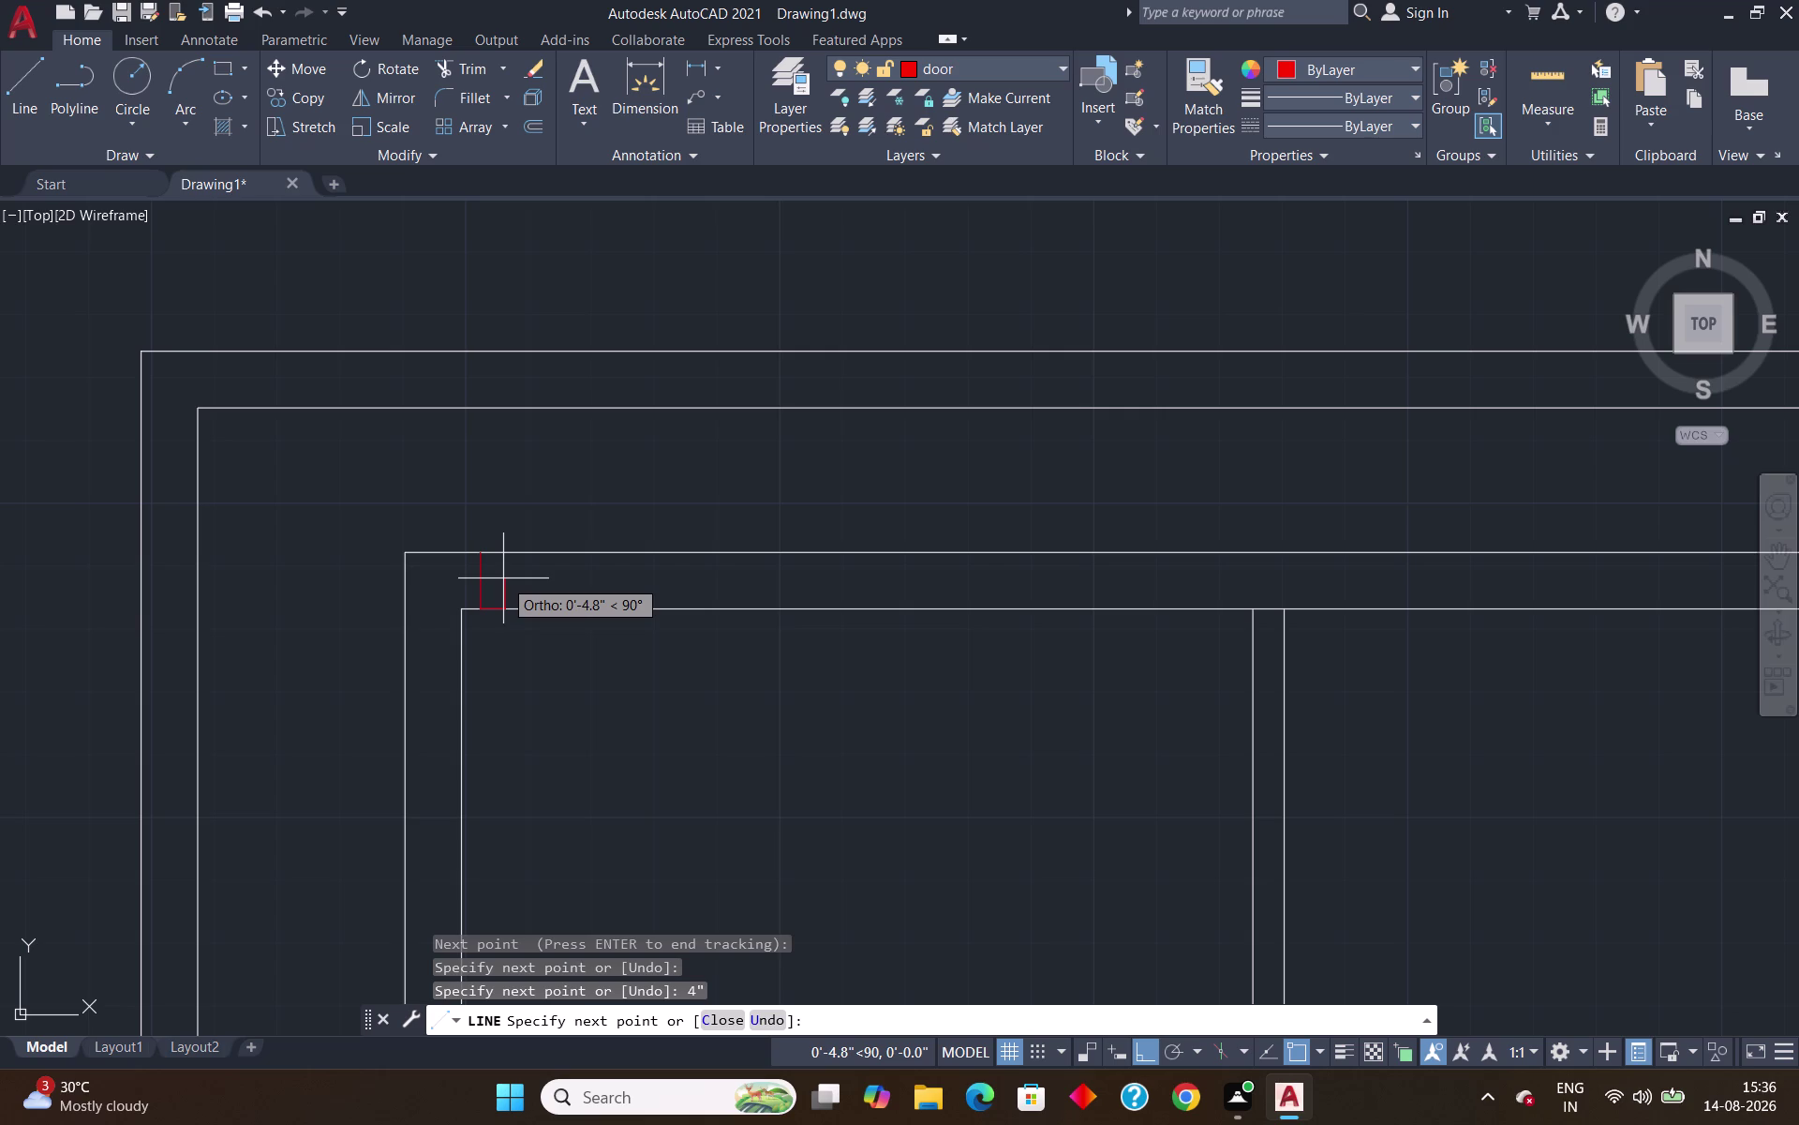
key(5)
key(shift+quotedbl)
key(Return)
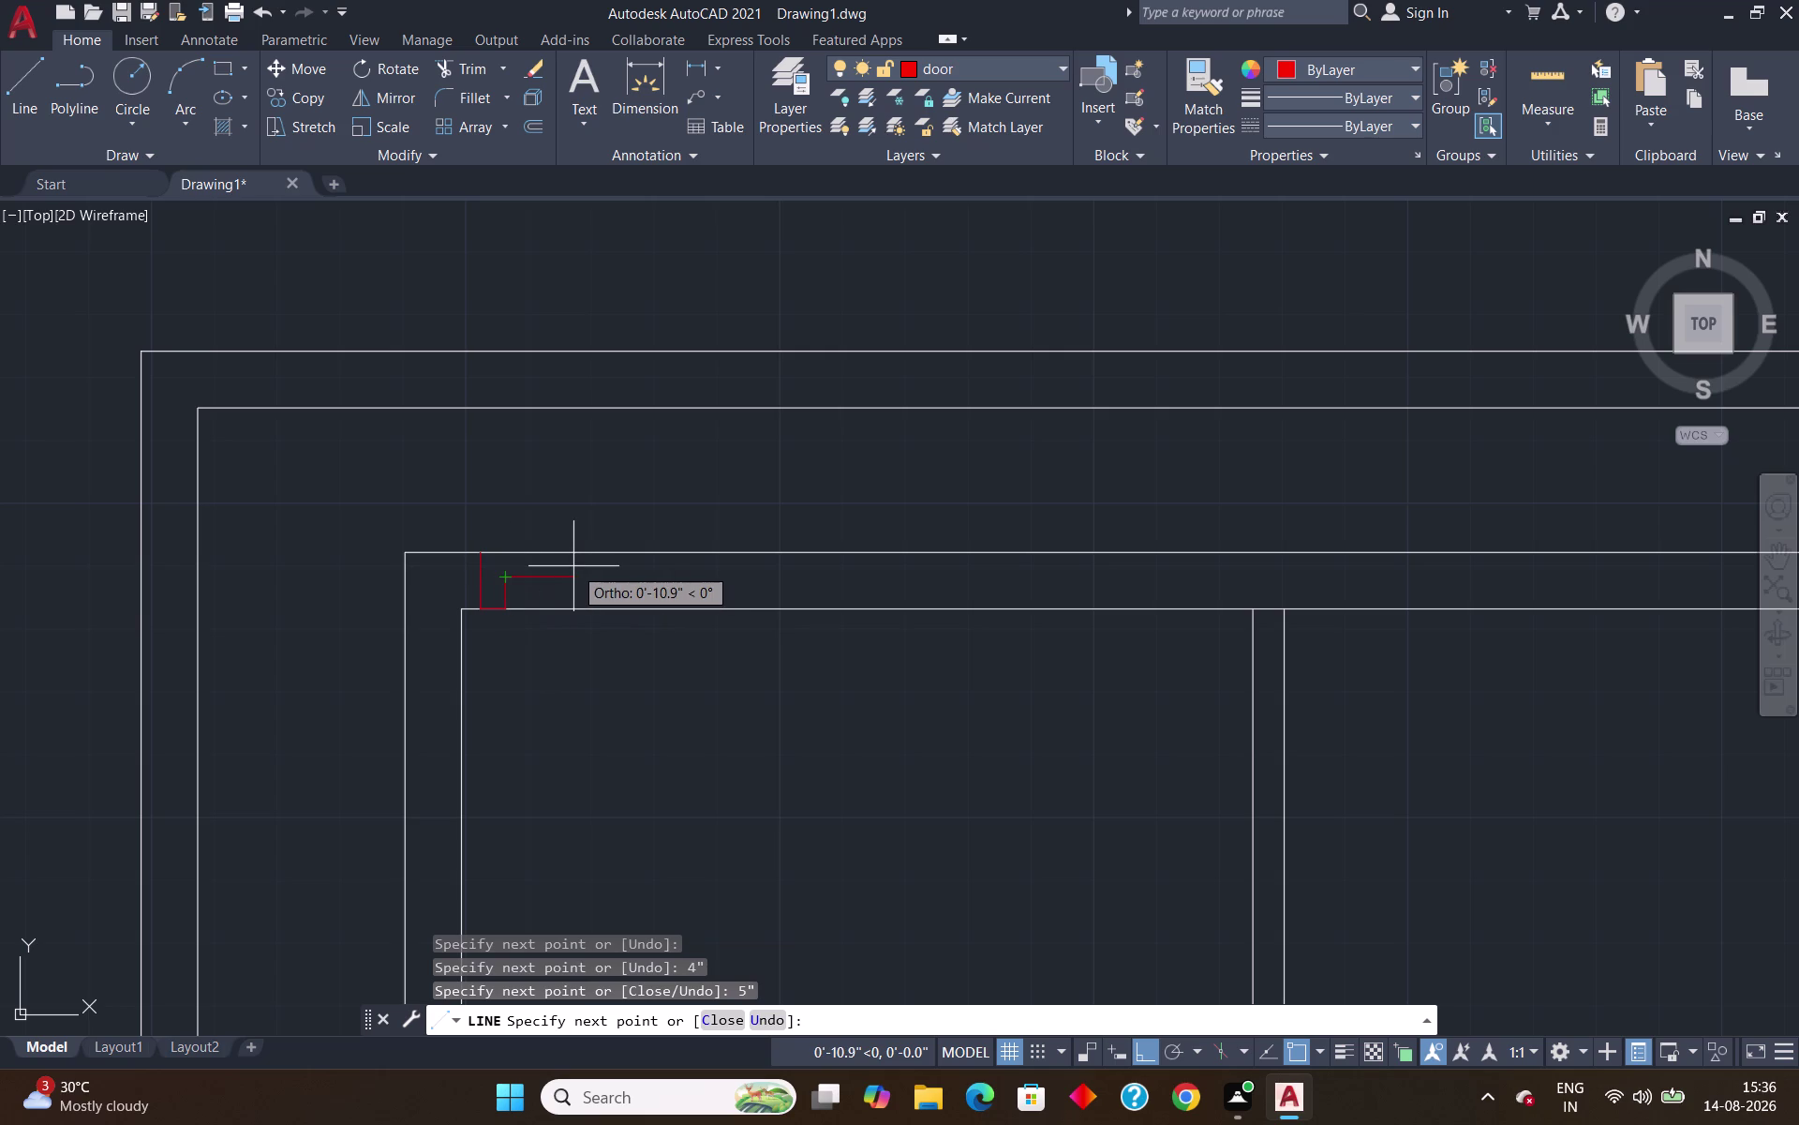
click(484, 580)
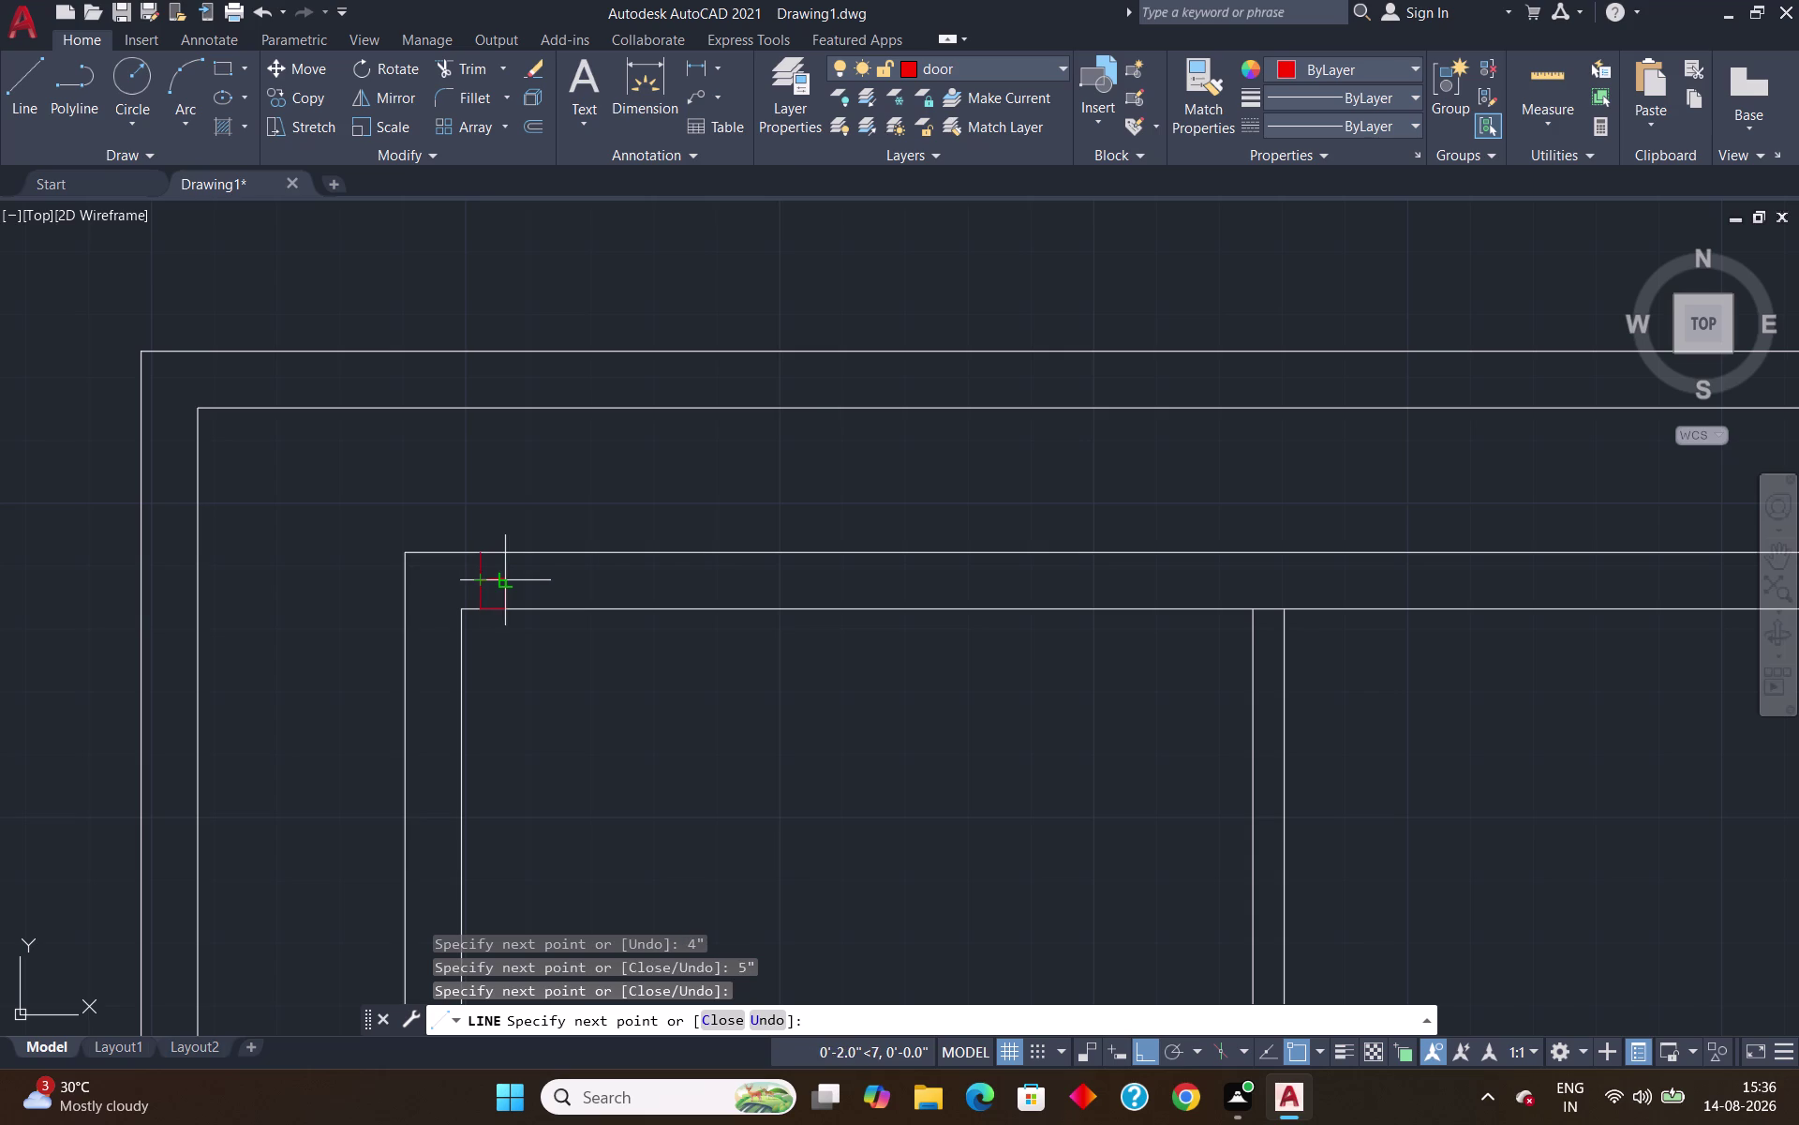
key(Return)
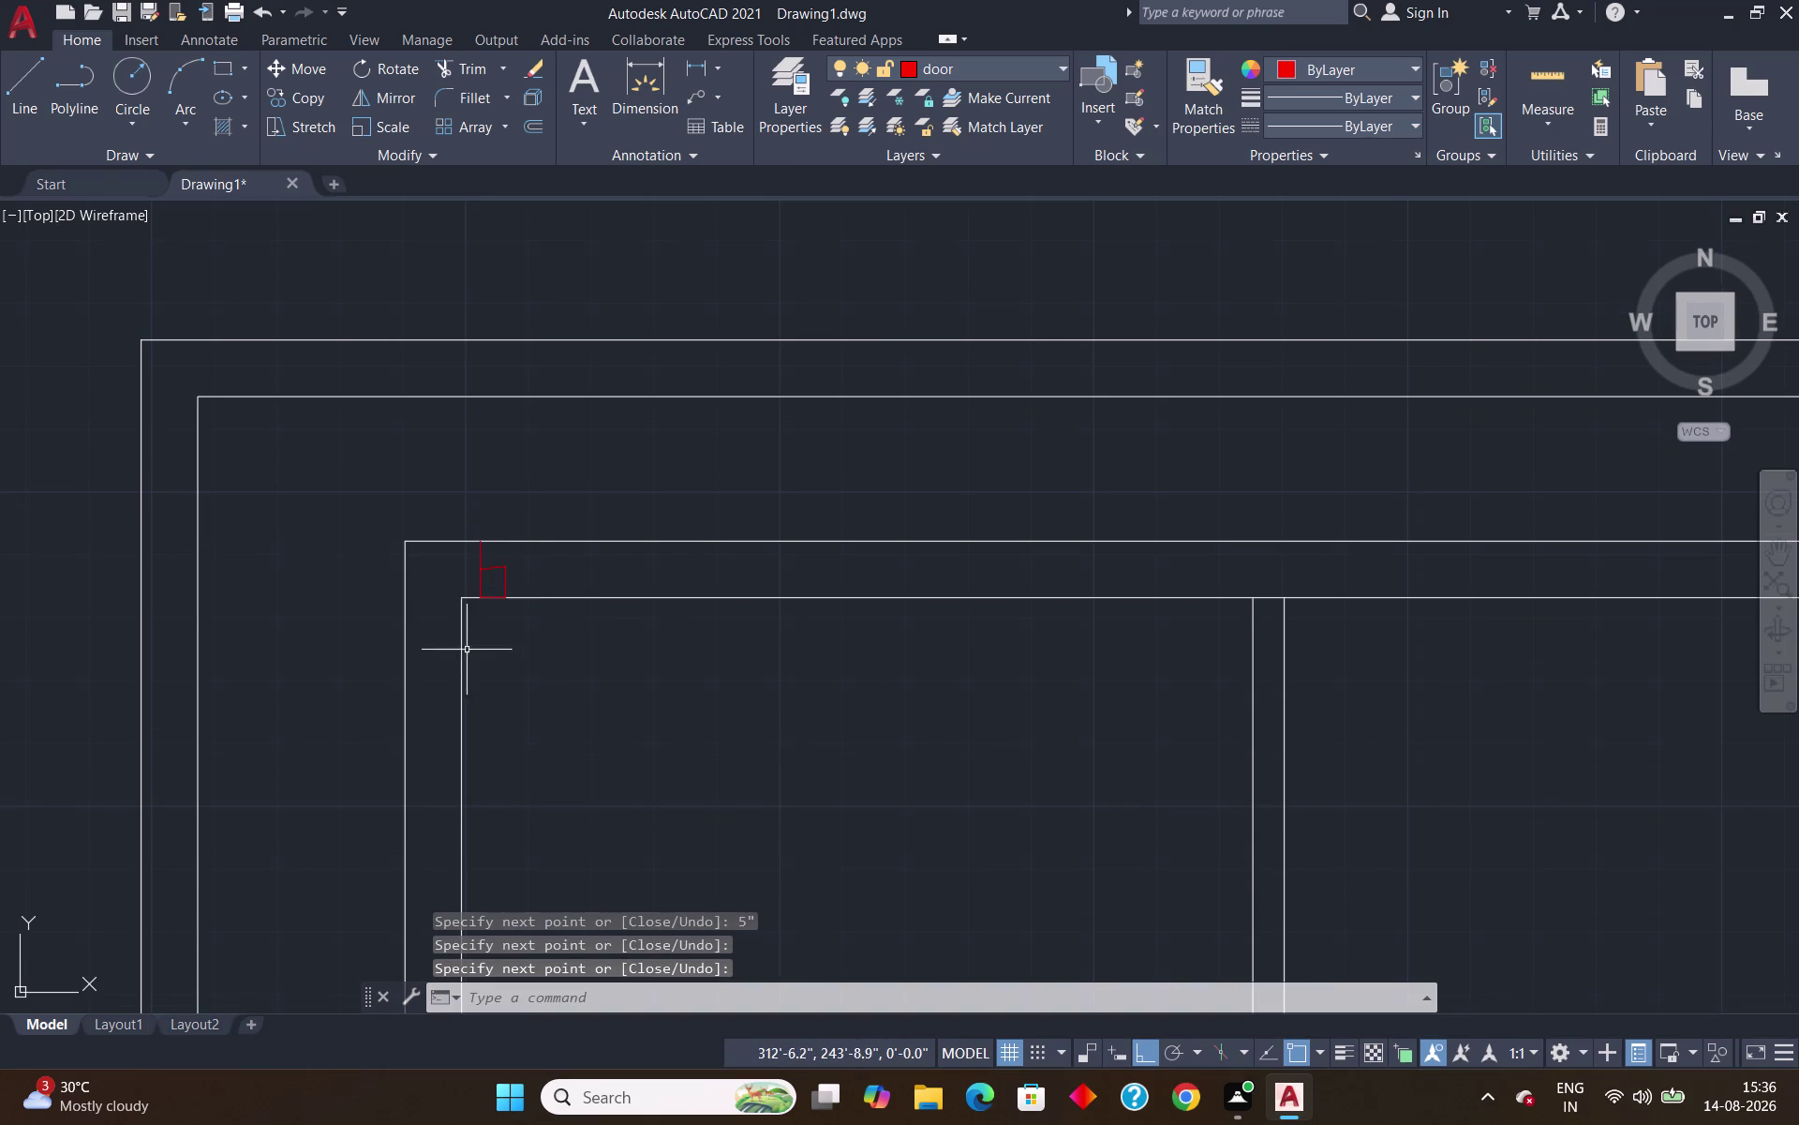
Check a jamb line's properties, then draw a line from the jamb corner along the wall.
scroll(up, 3)
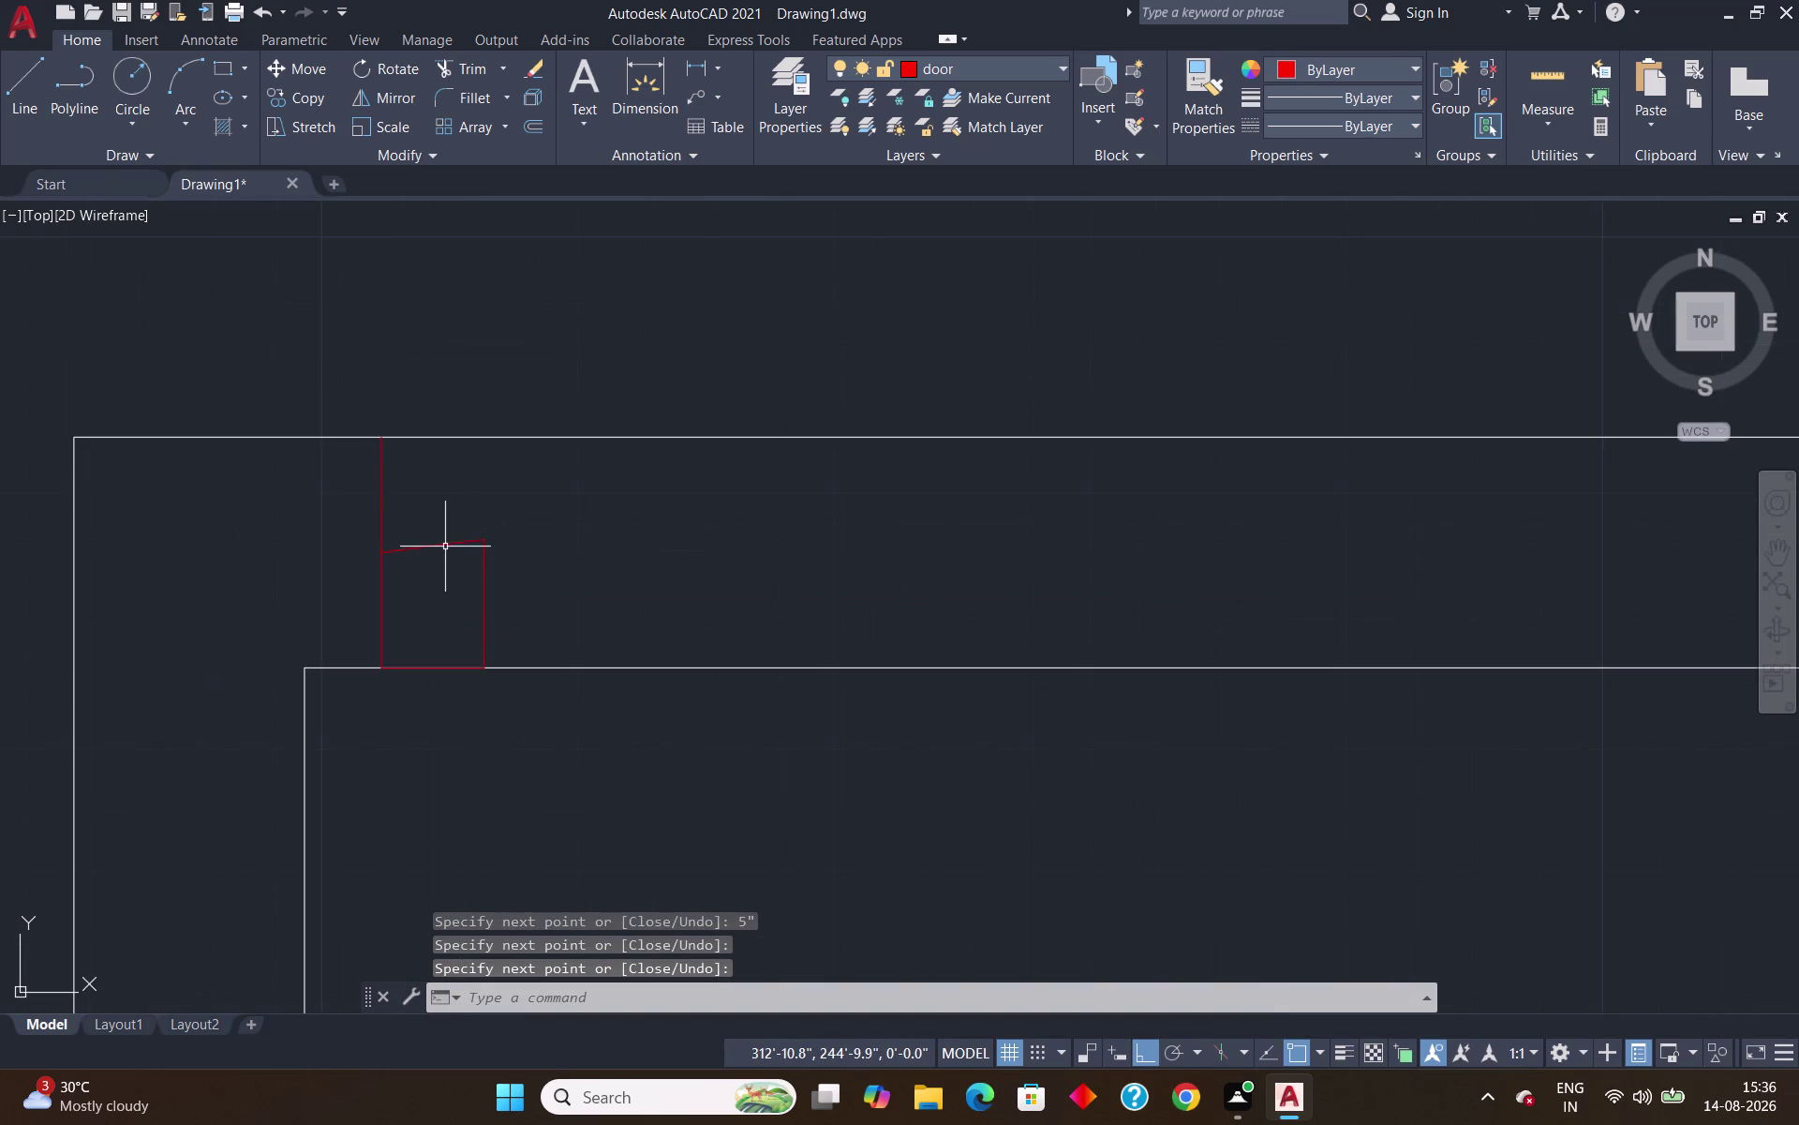
click(443, 540)
key(Delete)
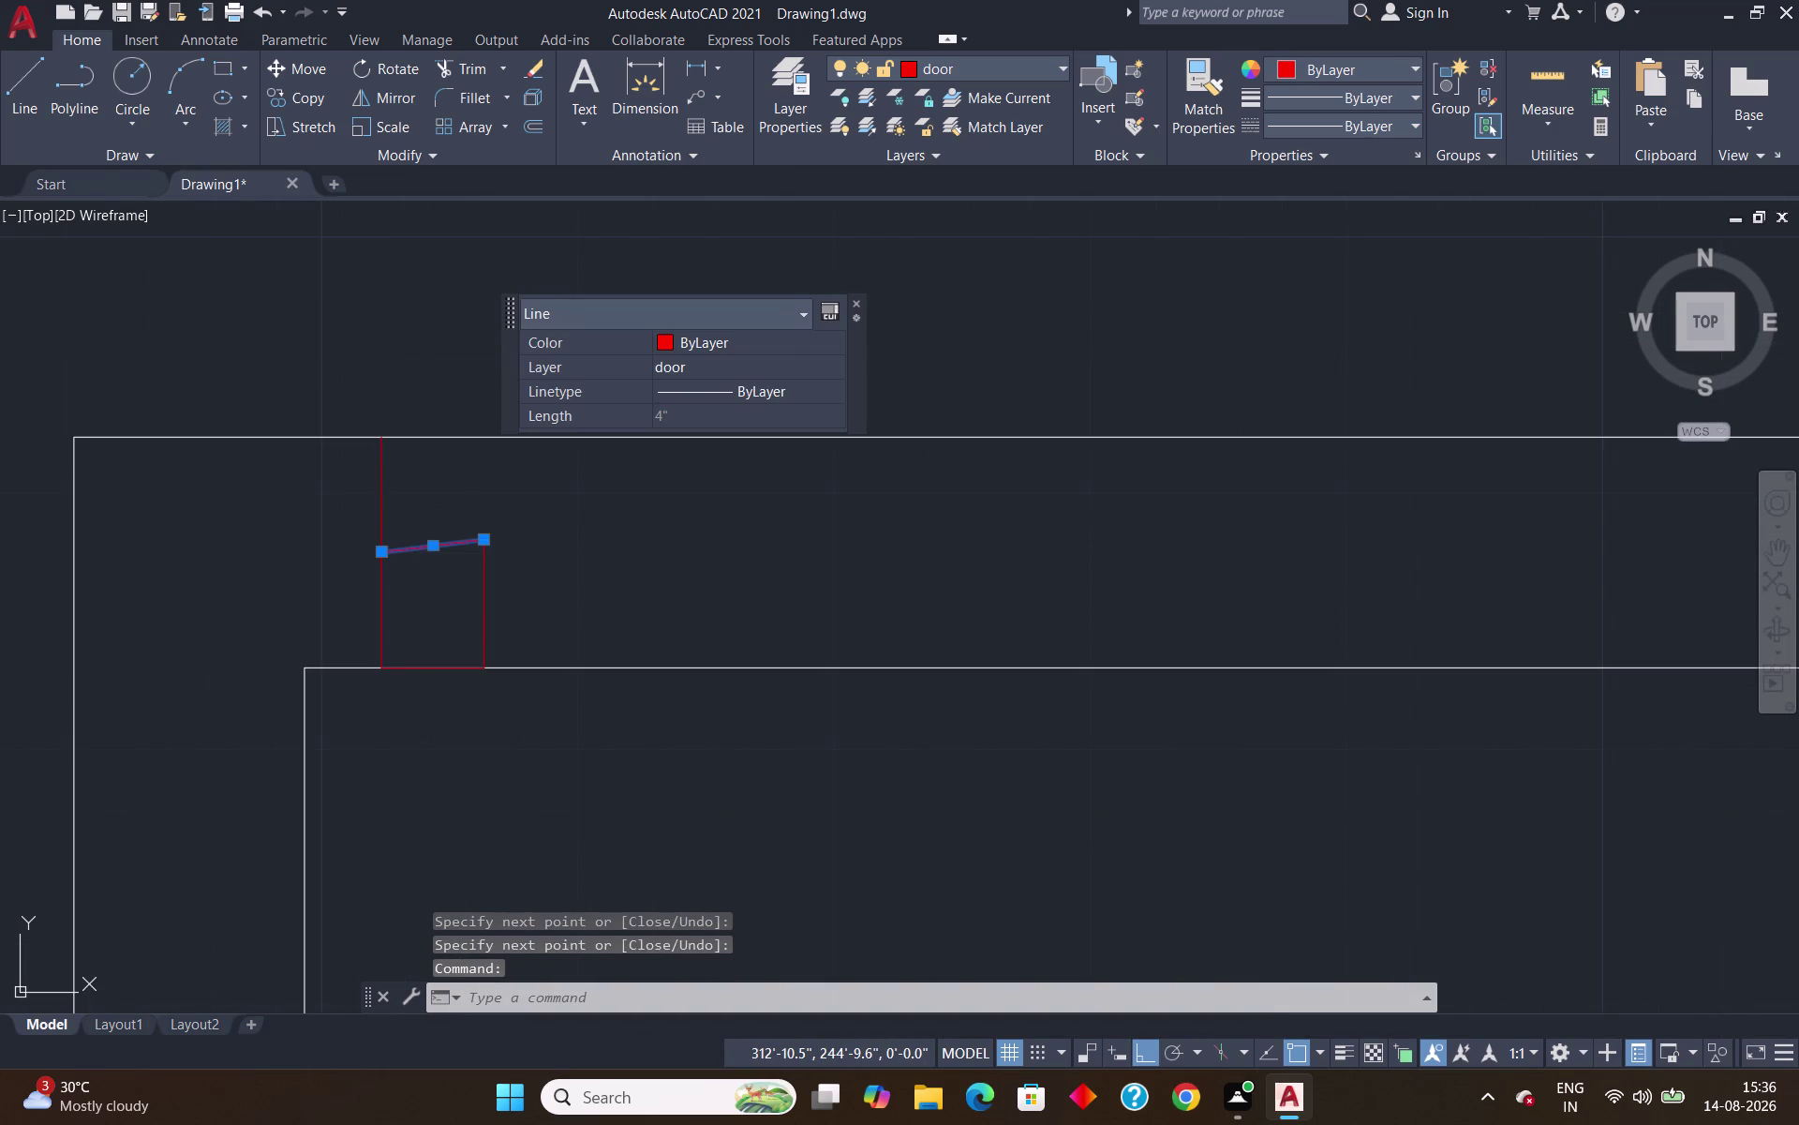
key(l)
key(Return)
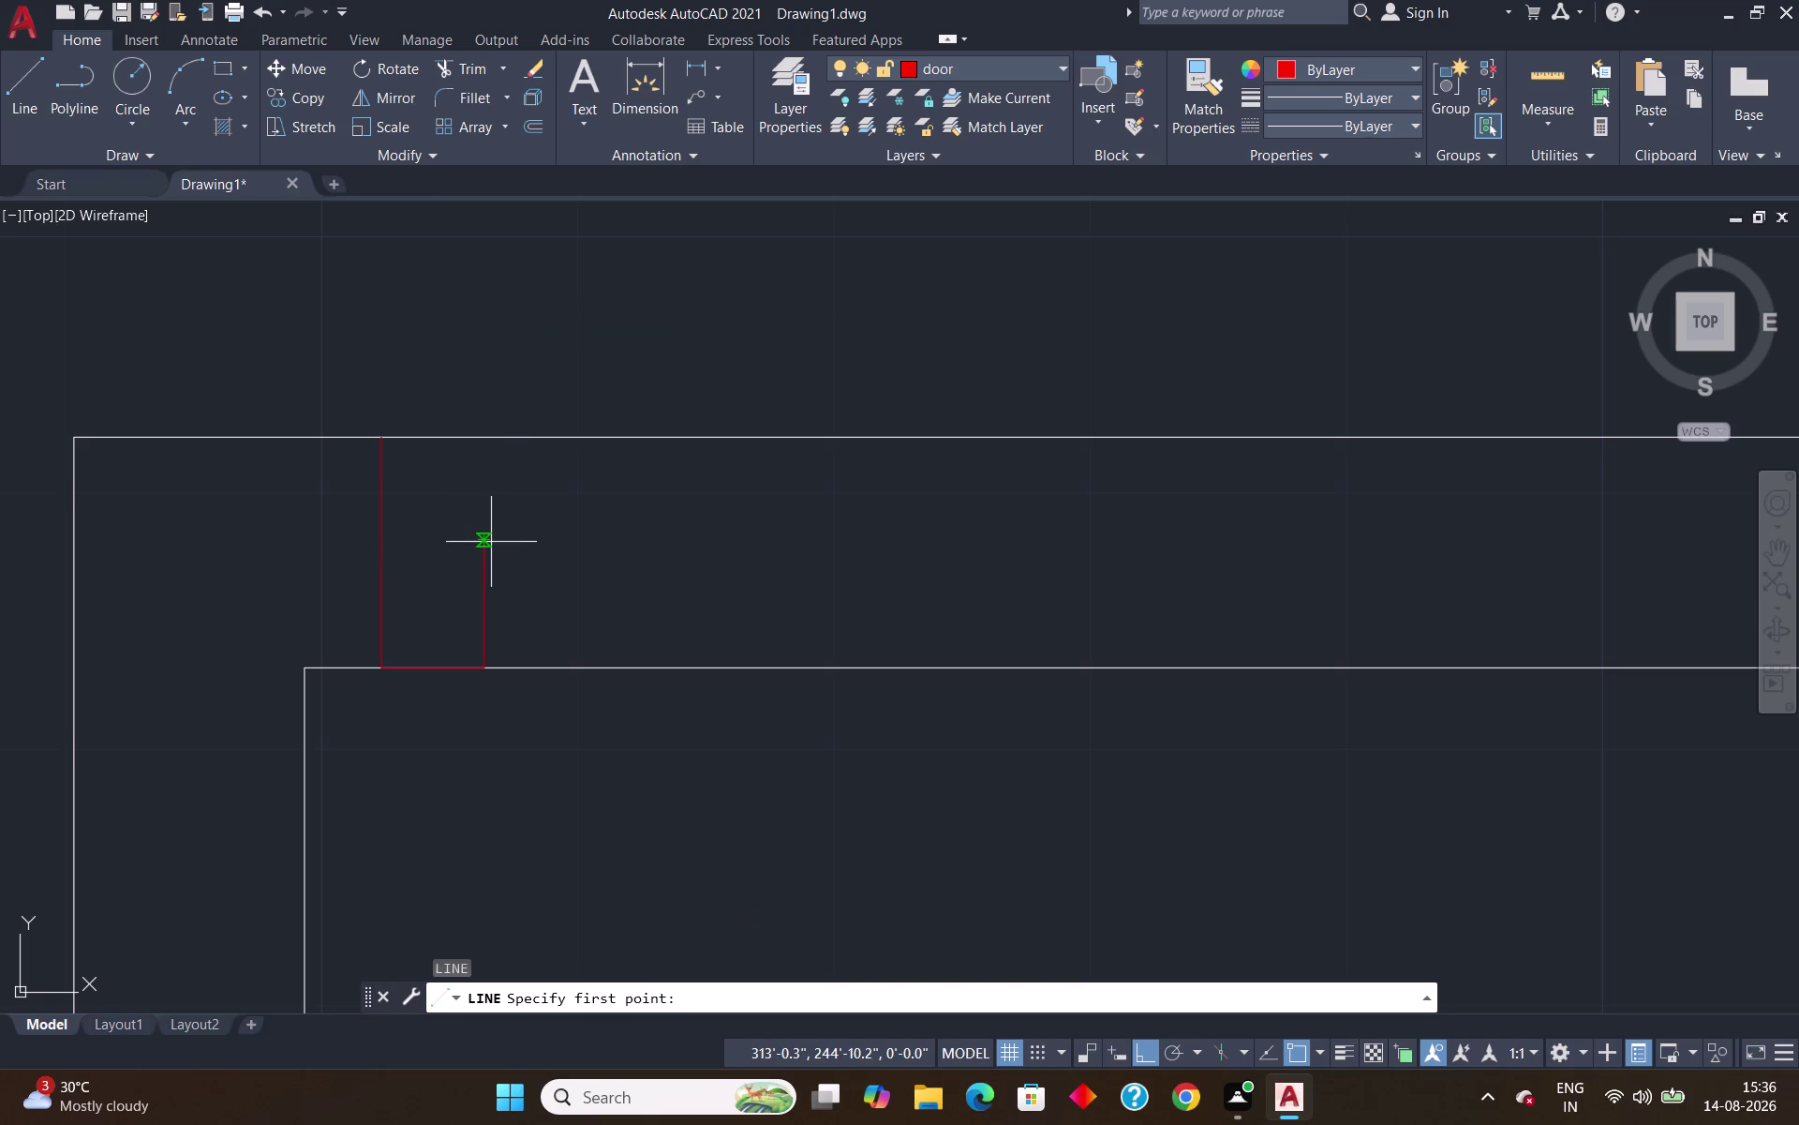
scroll(up, 3)
click(468, 530)
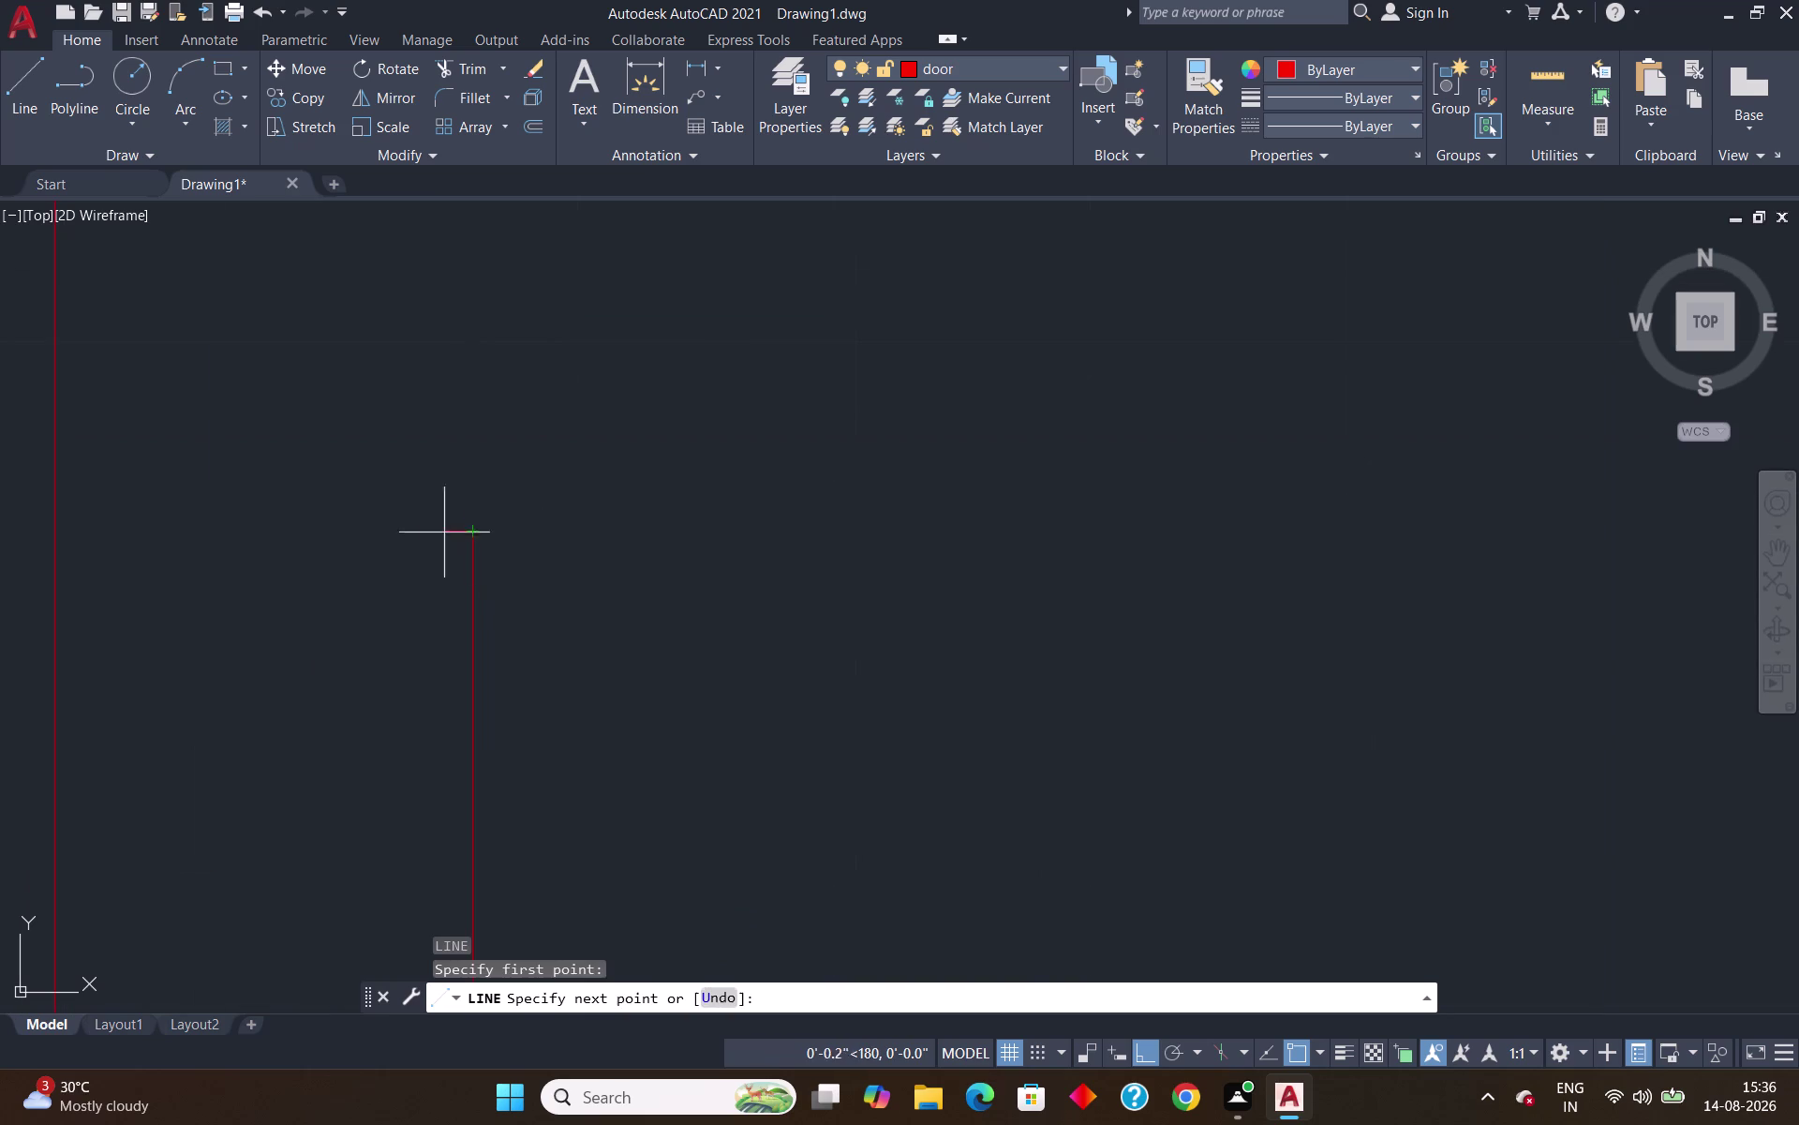
click(53, 531)
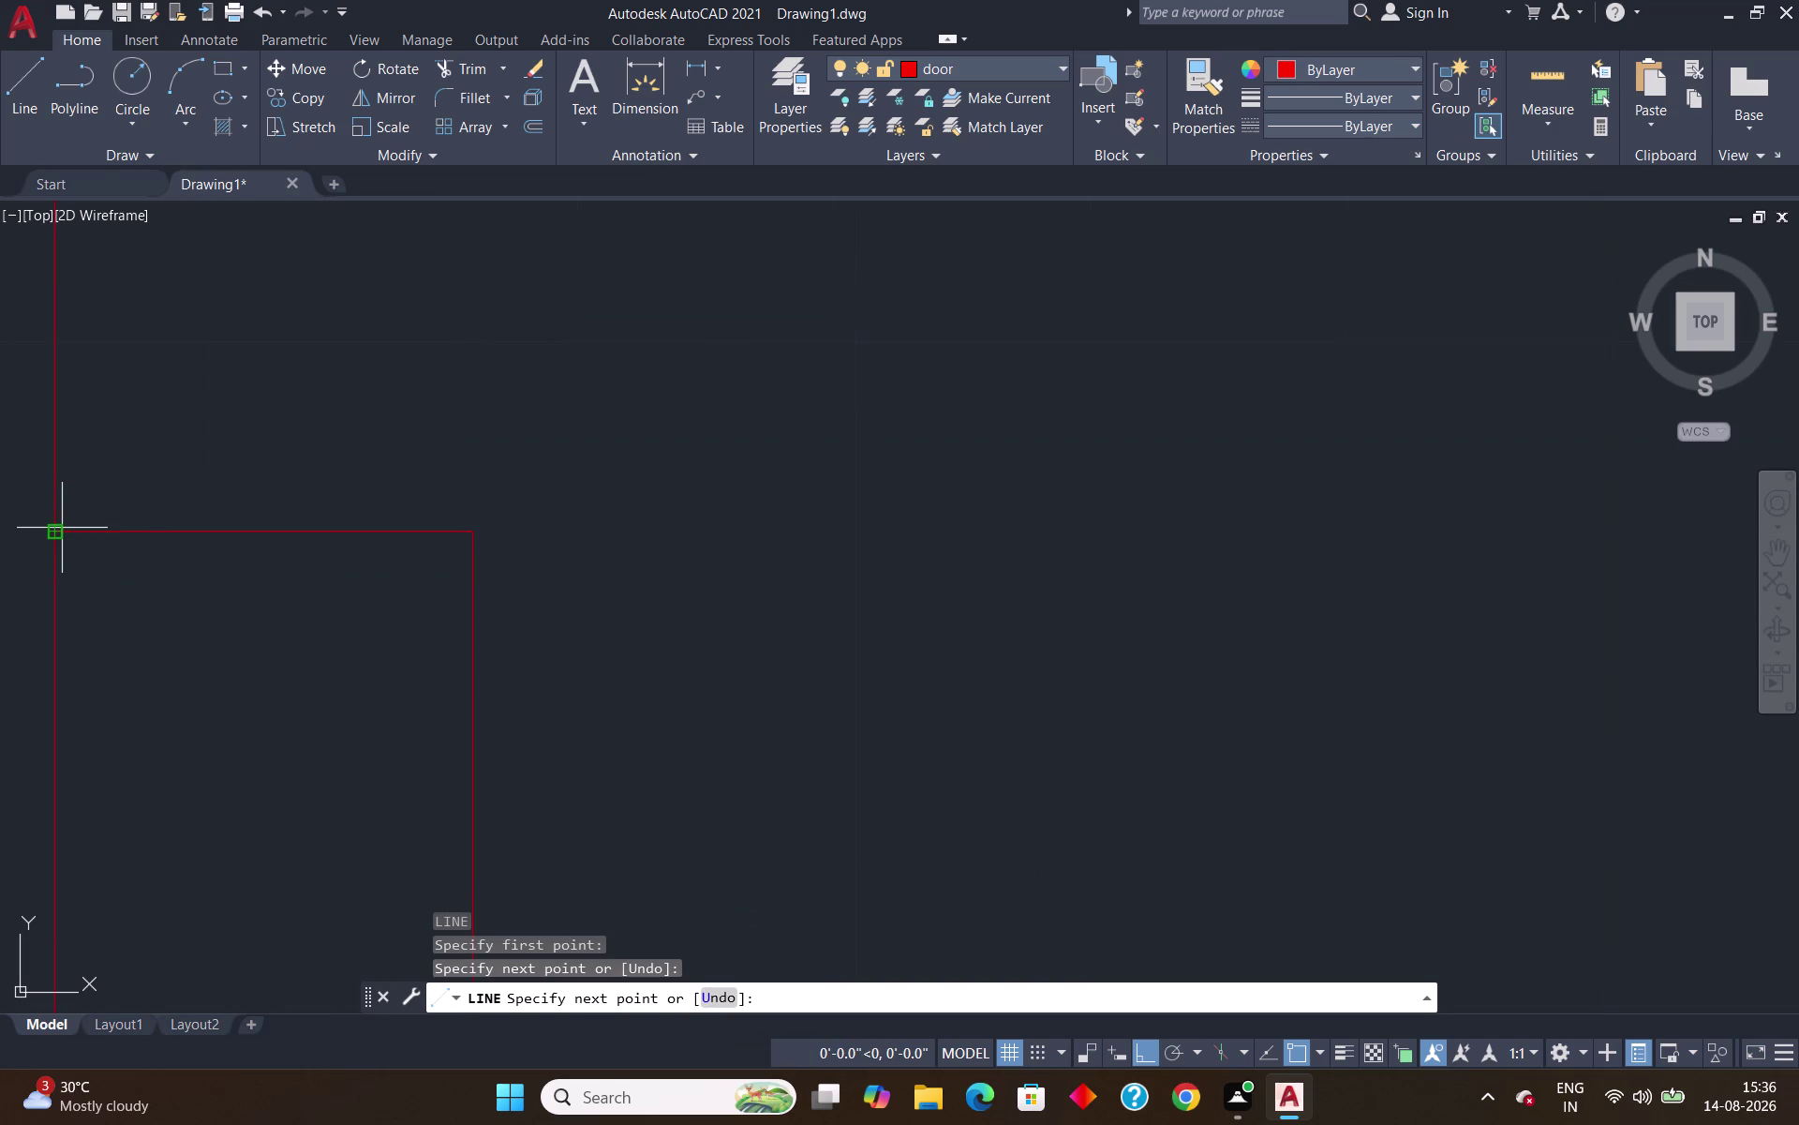
key(Return)
Begin a new line starting at the jamb's top corner.
scroll(down, 3)
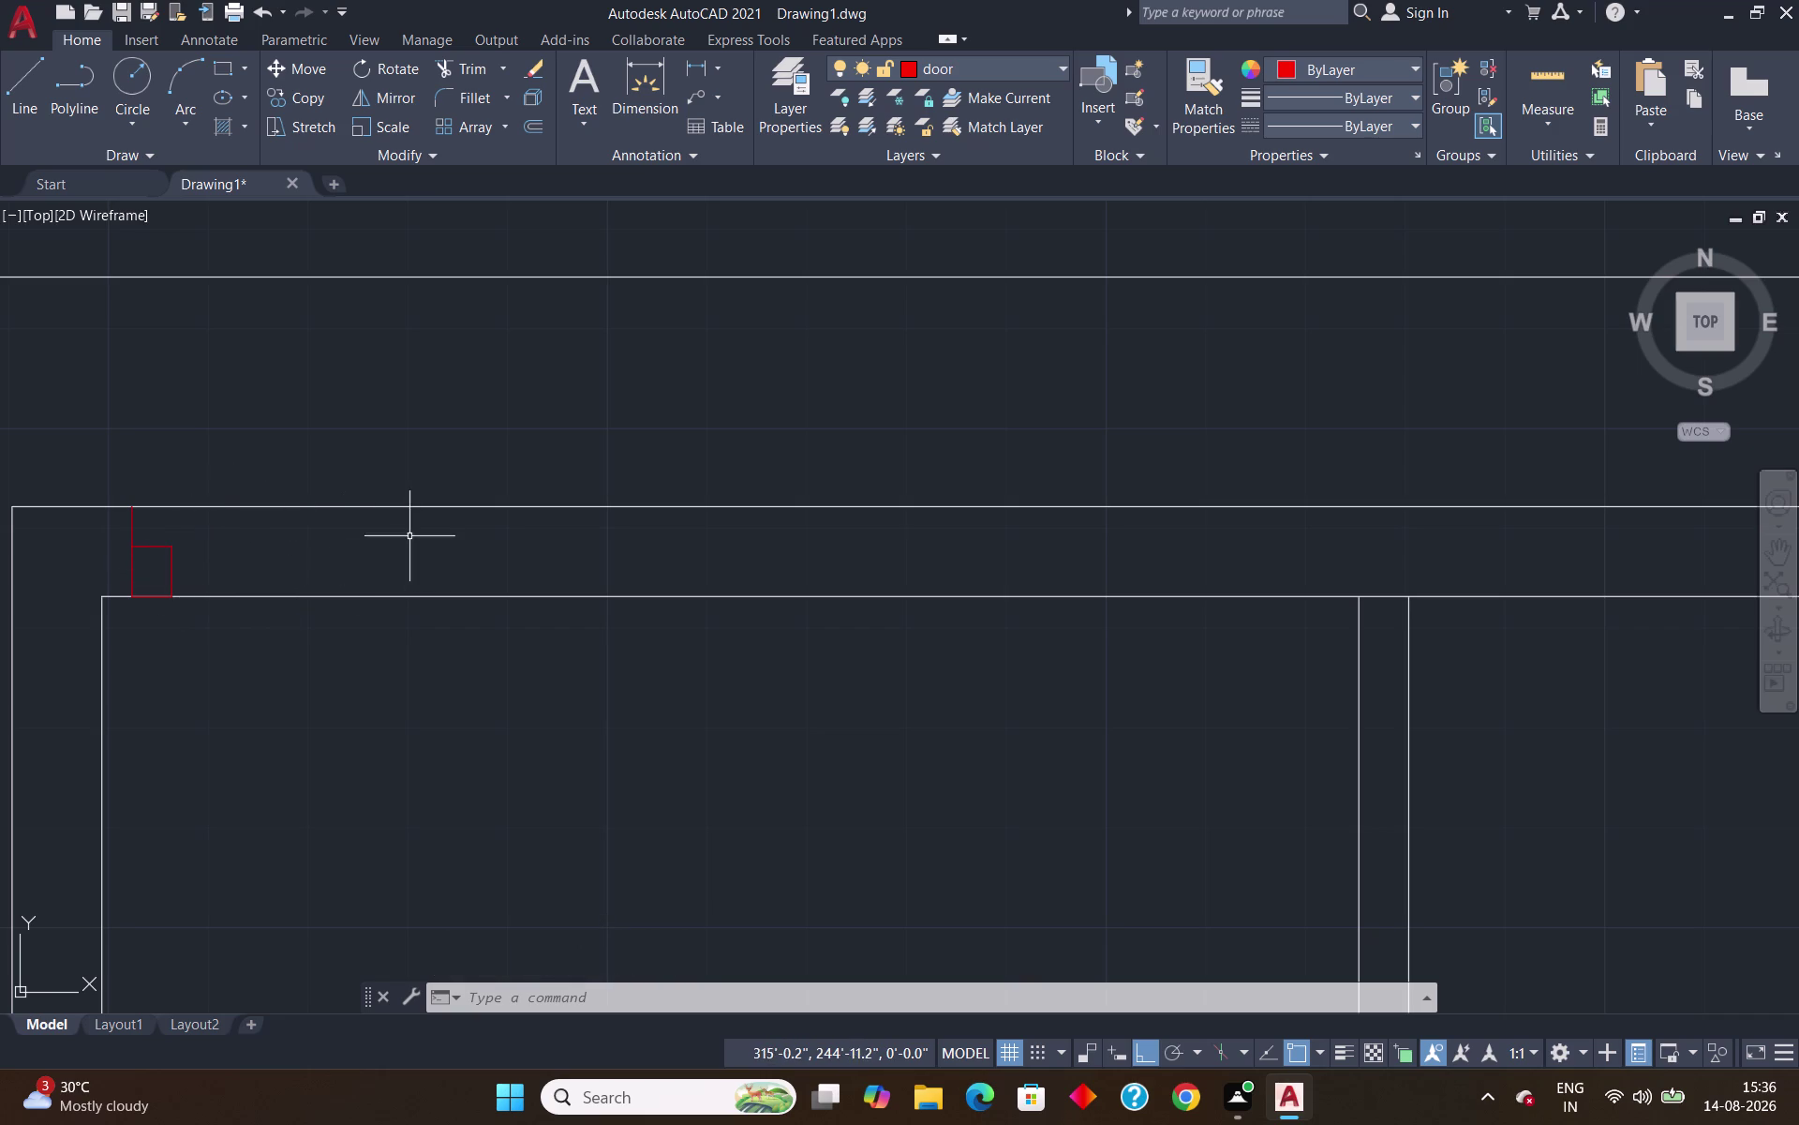
key(l)
key(Return)
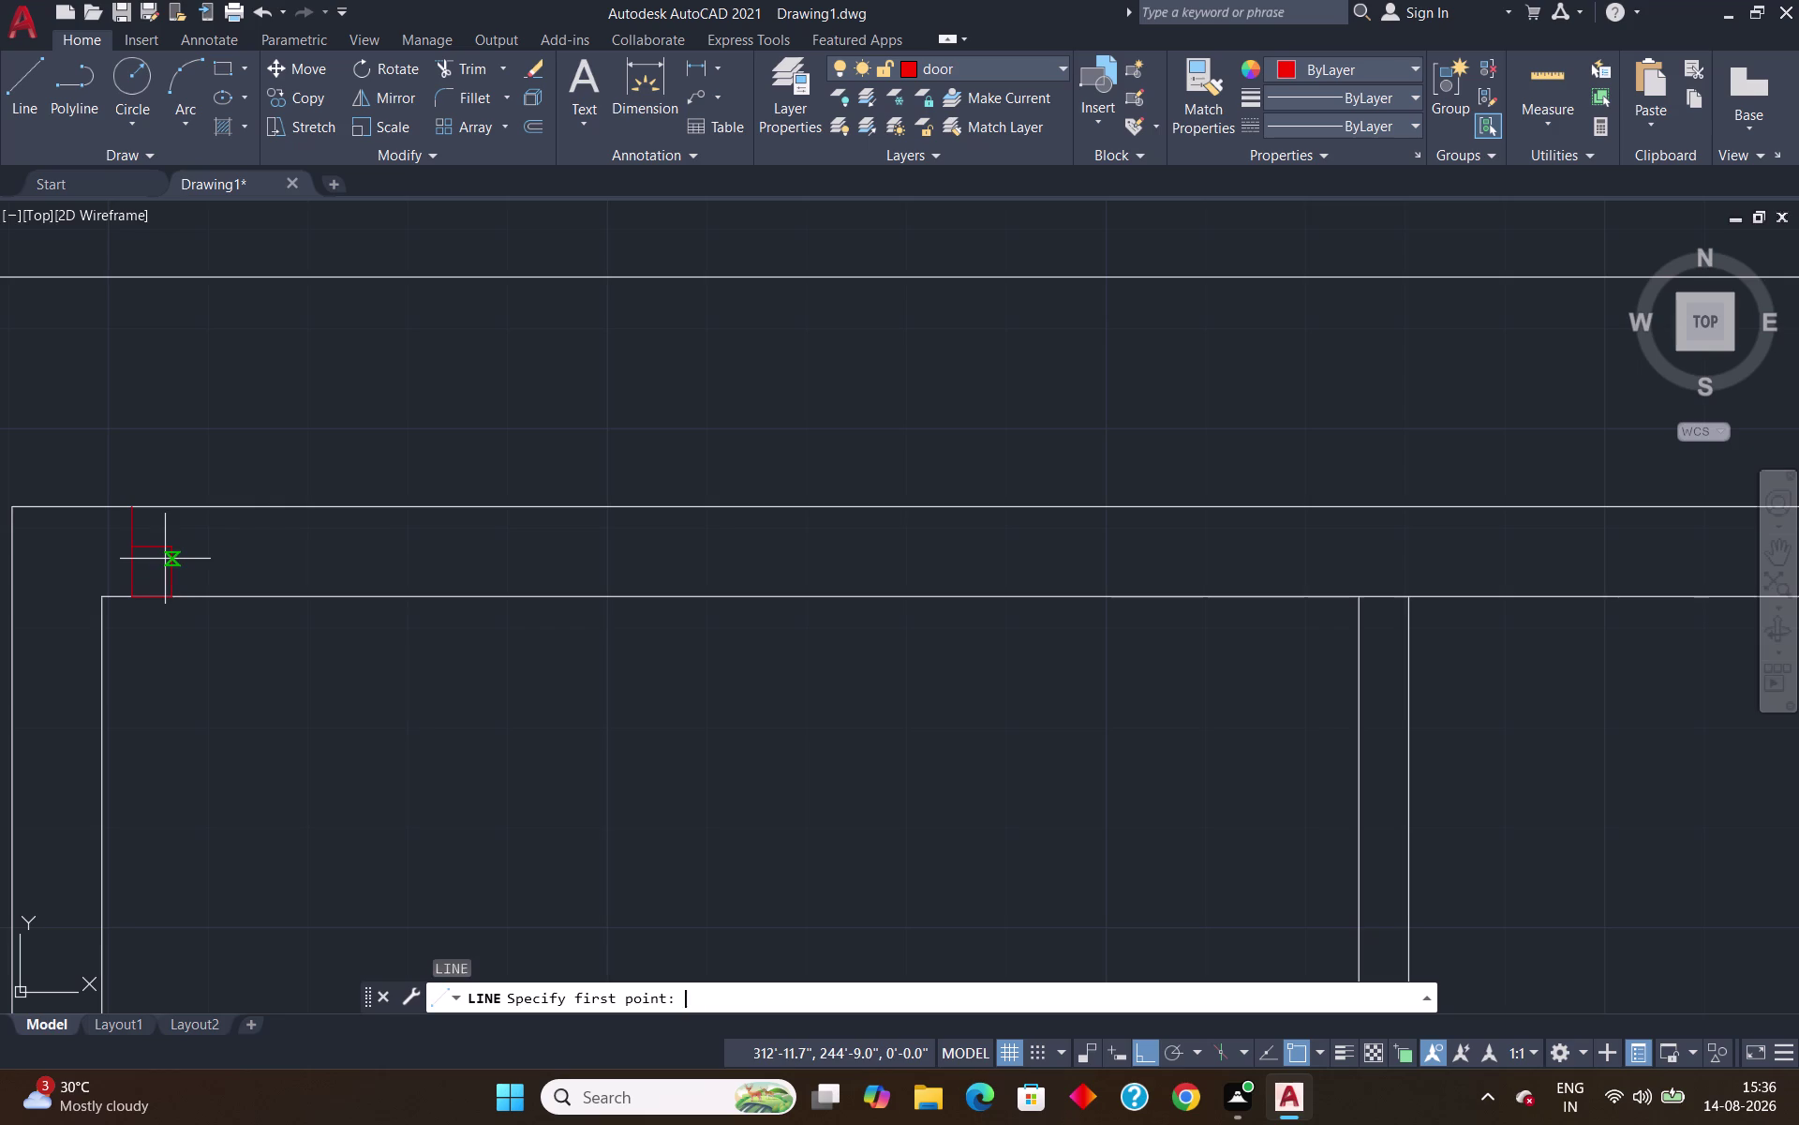
click(165, 552)
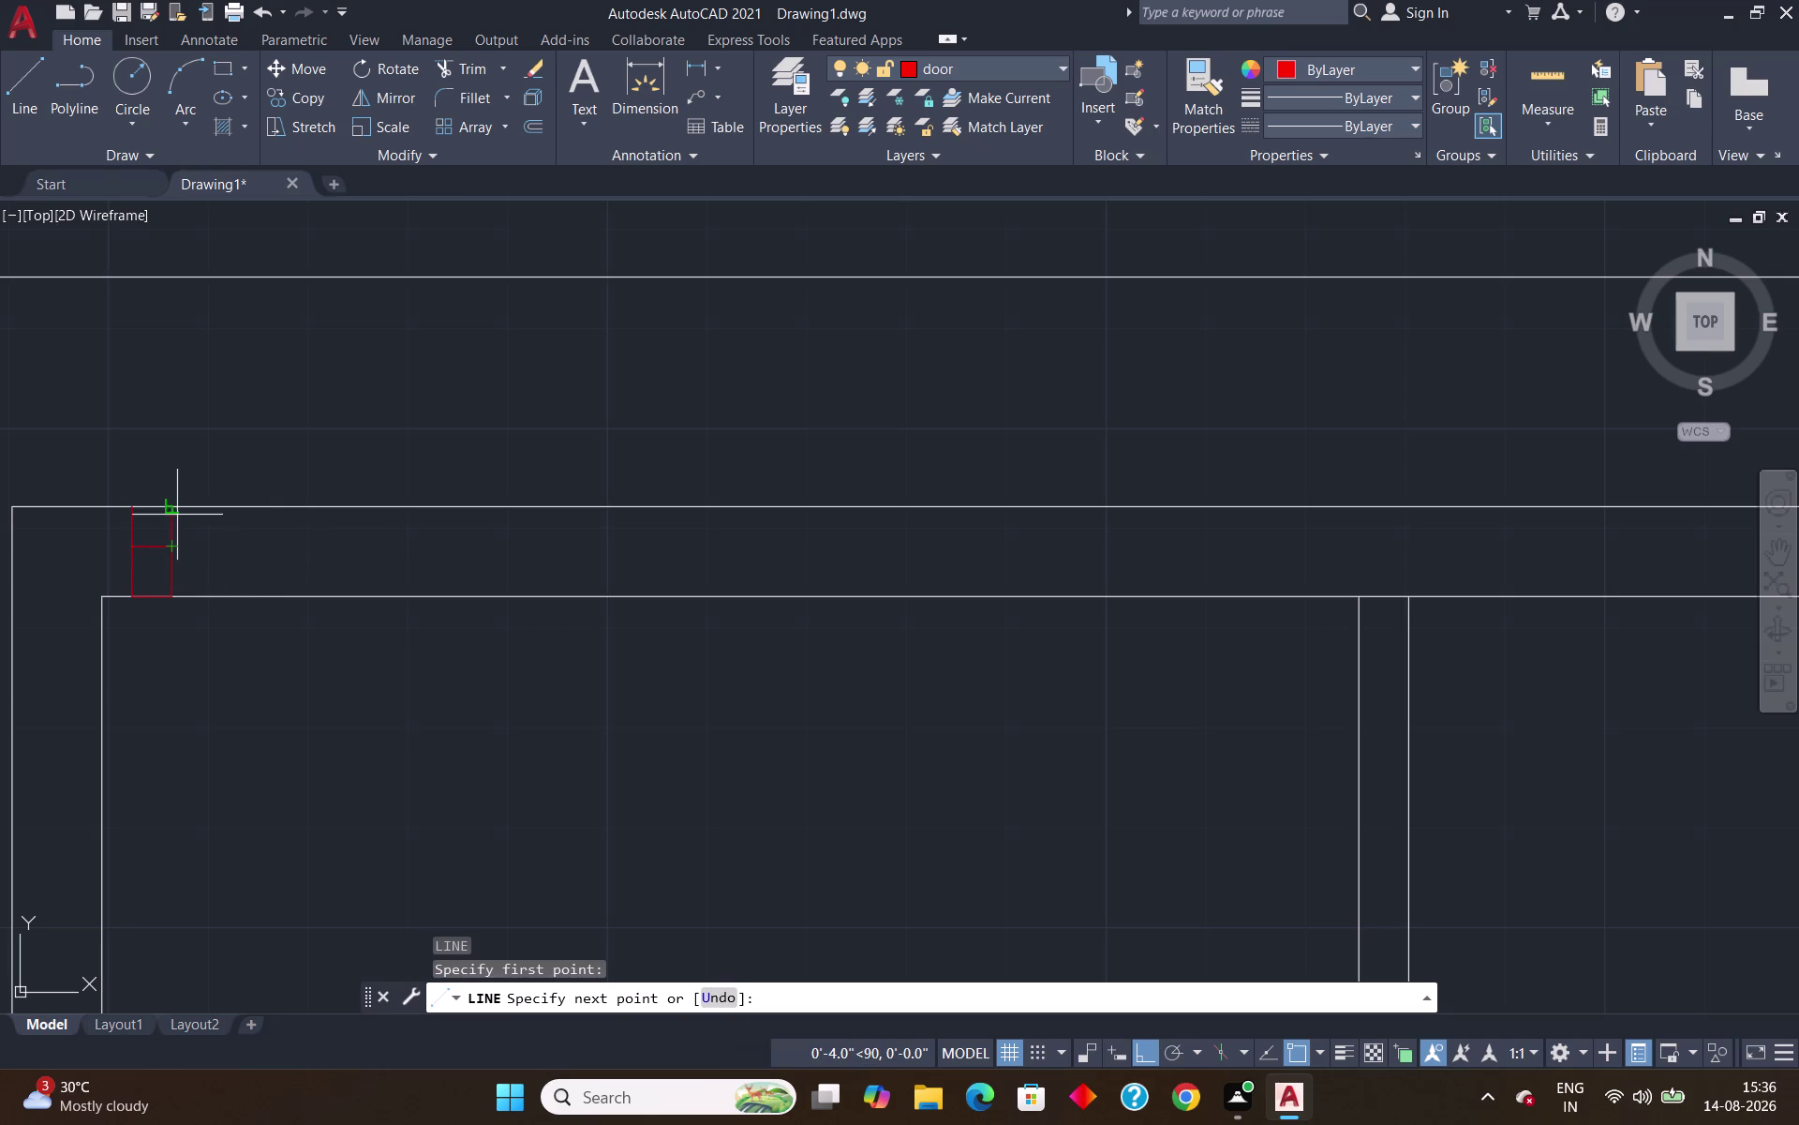
click(166, 511)
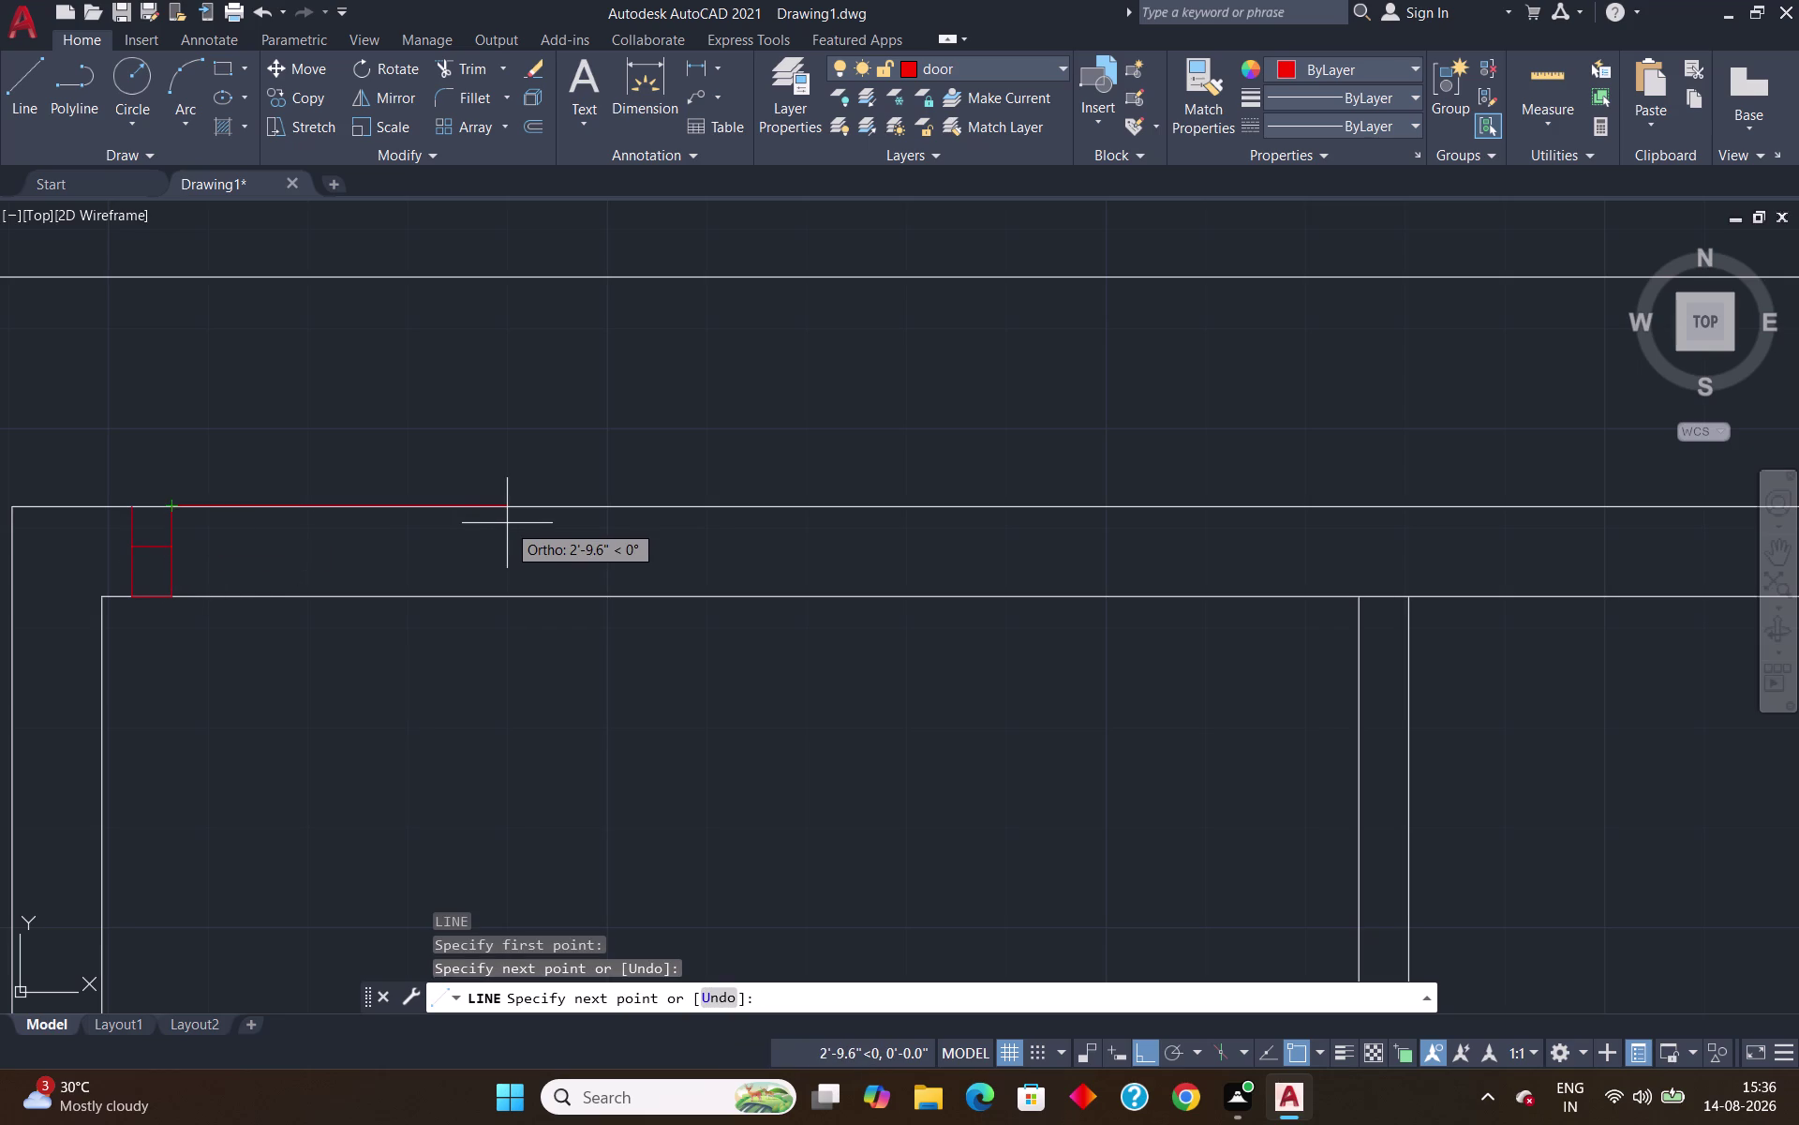